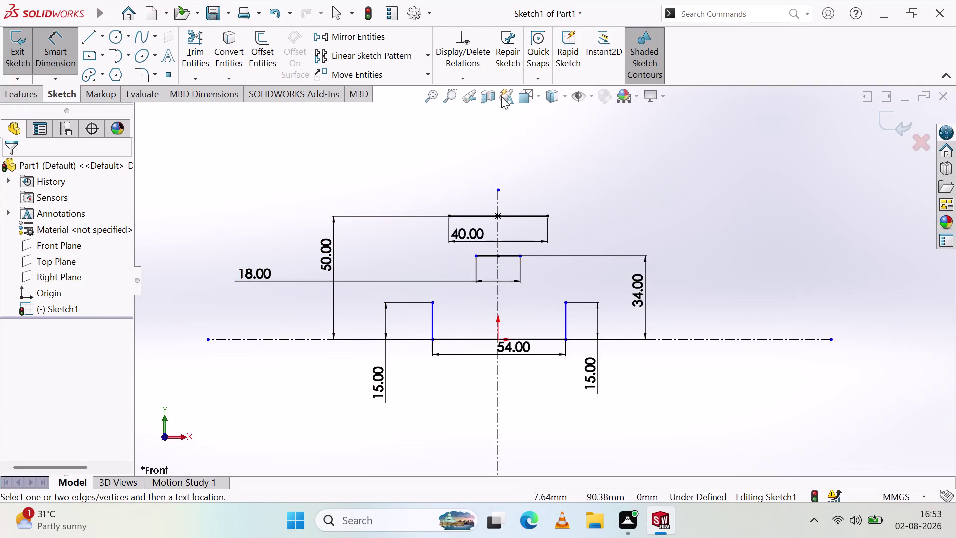
Draw a short horizontal line leftward from the top of the right vertical line.
click(95, 35)
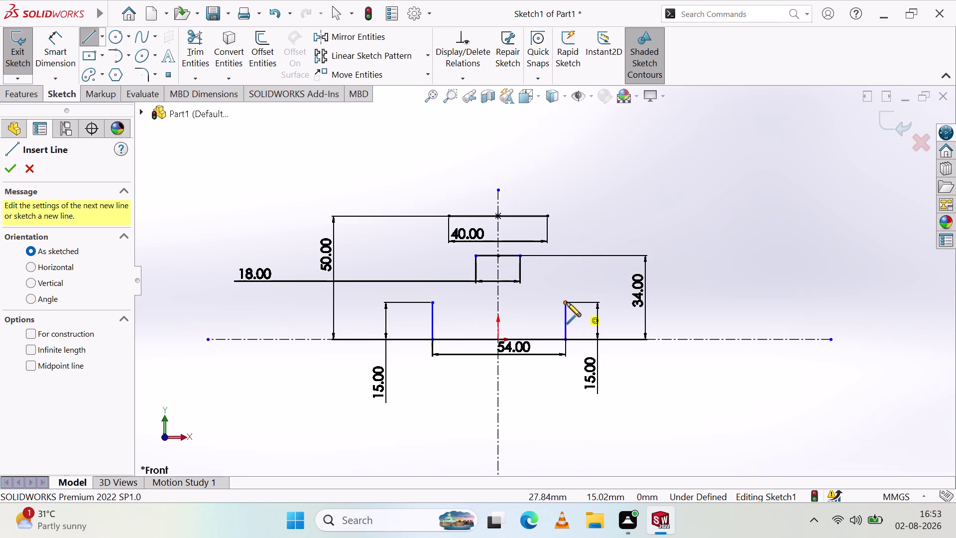
click(567, 302)
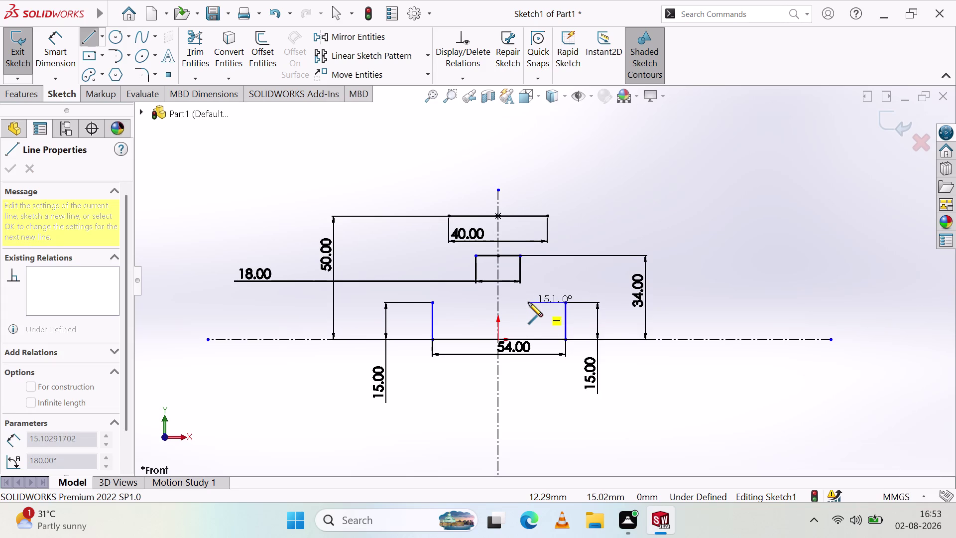
click(528, 302)
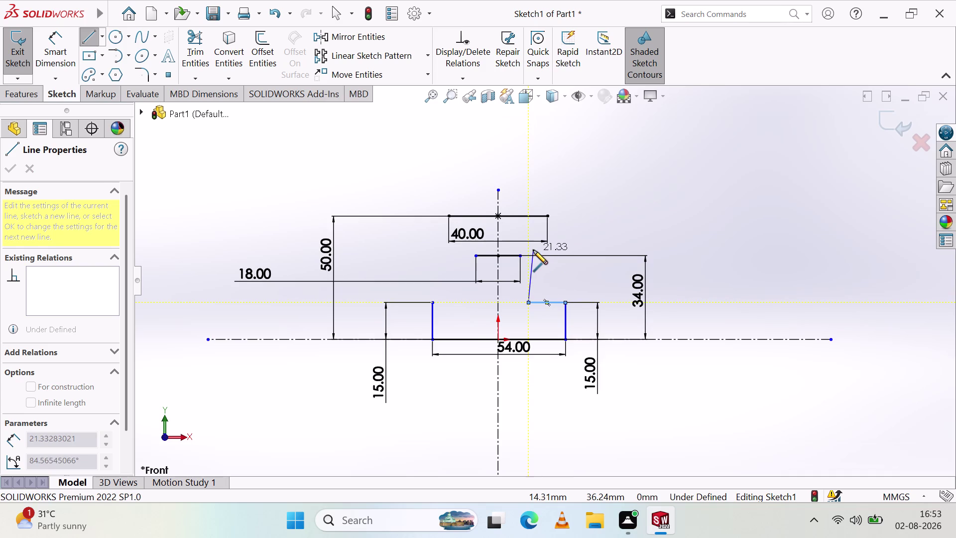
key(Escape)
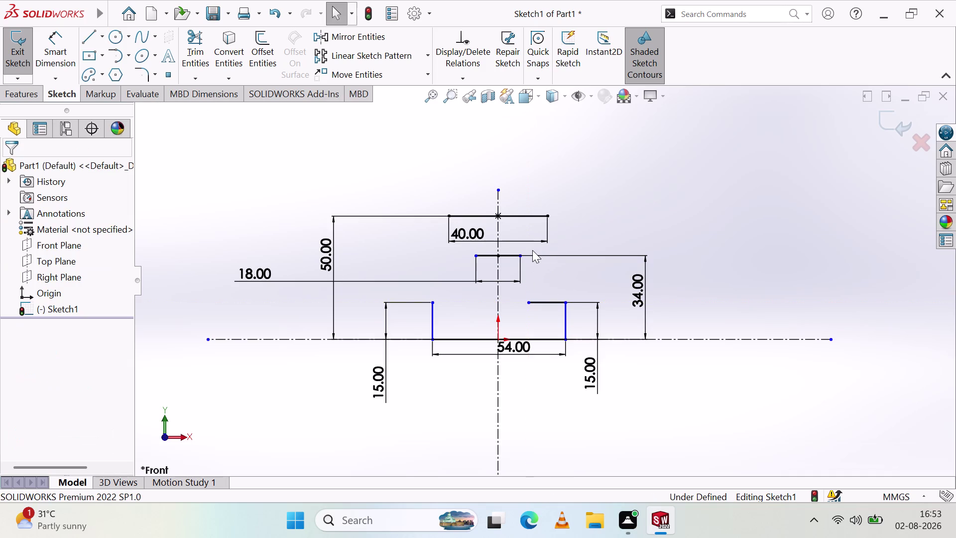
click(72, 51)
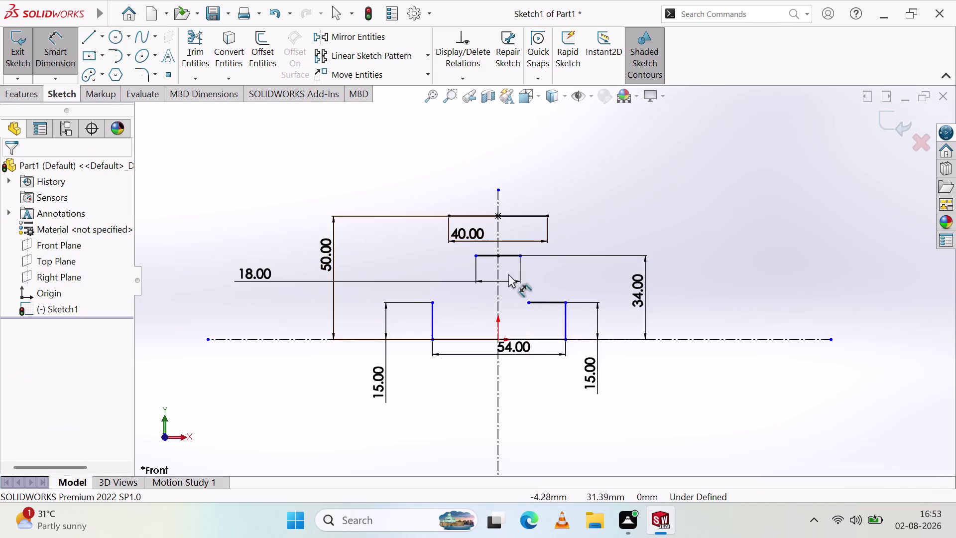
Dimension the new right-hand horizontal line to 7 mm, placing the dimension below.
click(547, 302)
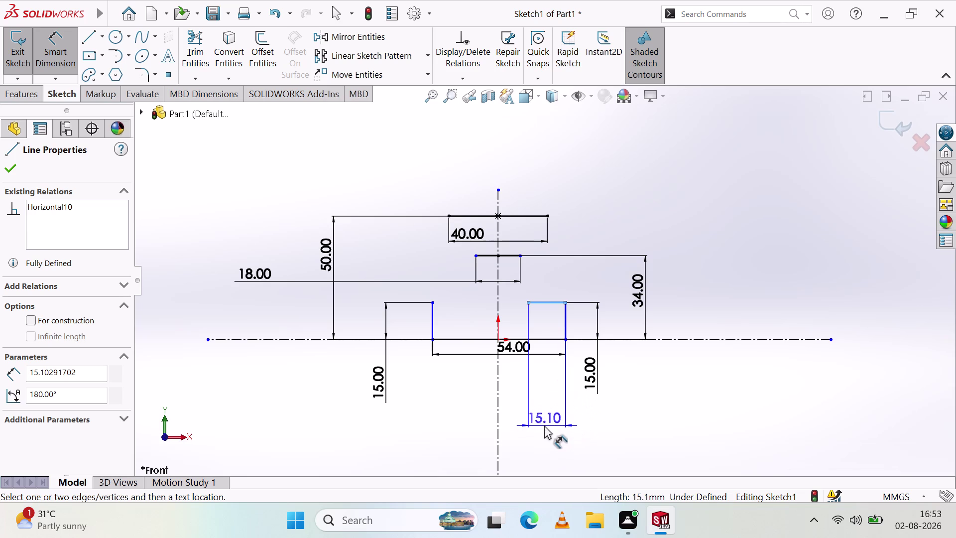
click(544, 424)
key(7)
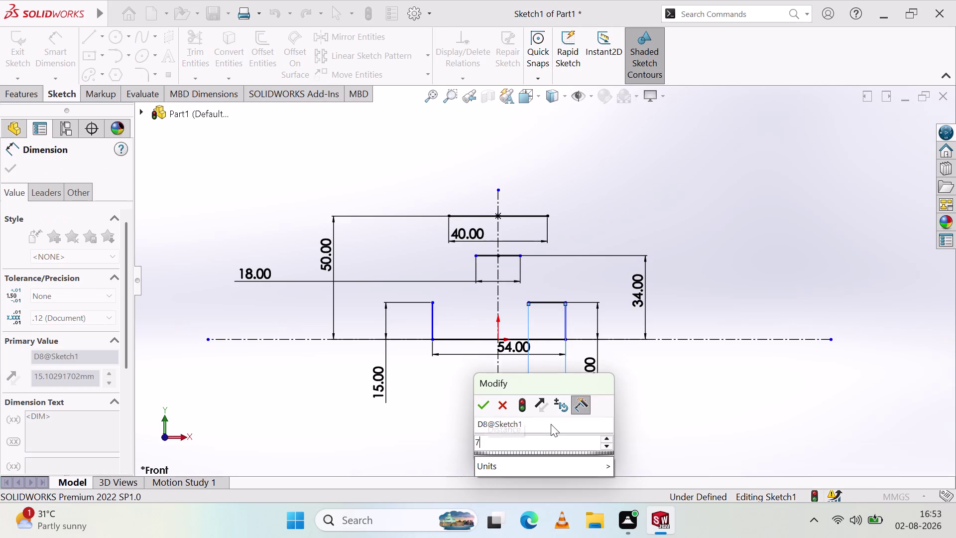
click(480, 404)
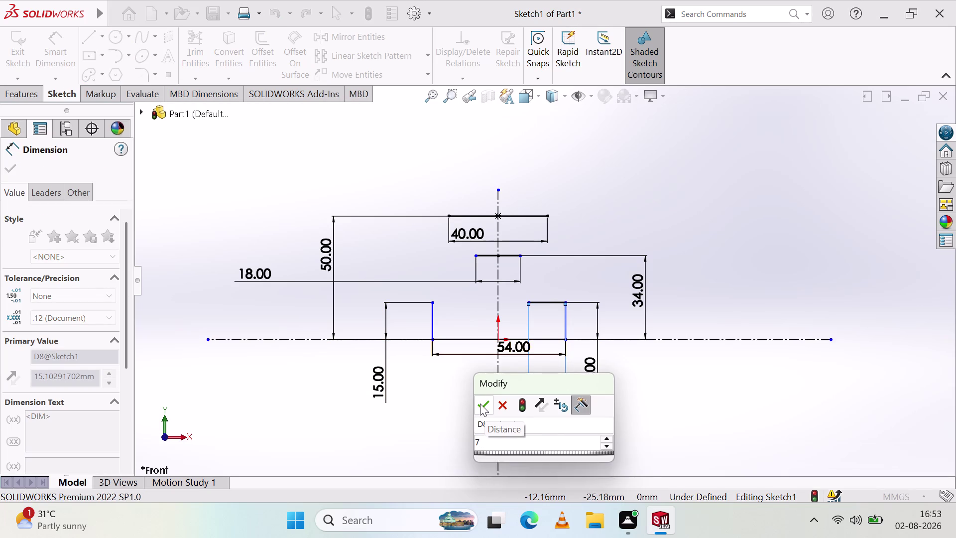
click(513, 392)
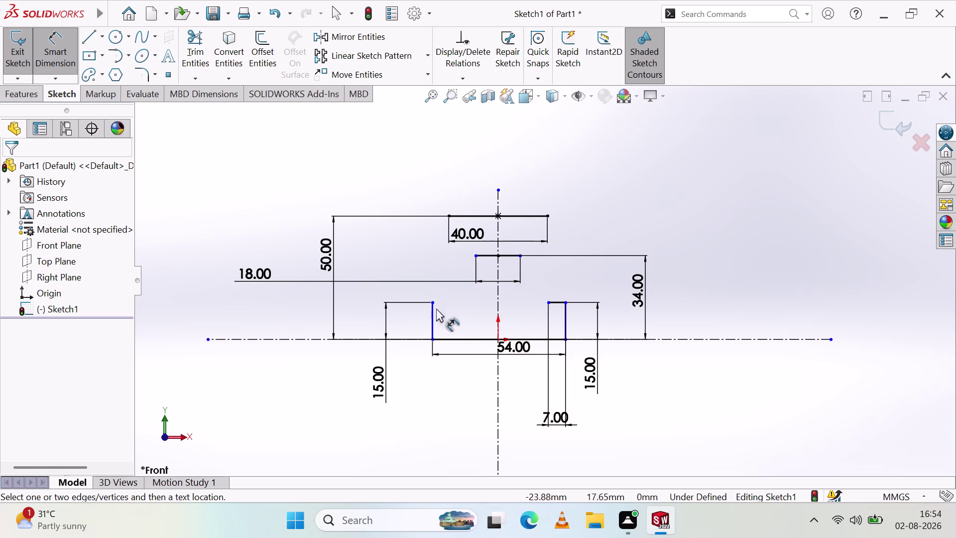
Dimension the left vertical line 27 mm from the vertical centerline.
click(54, 39)
click(84, 64)
click(60, 49)
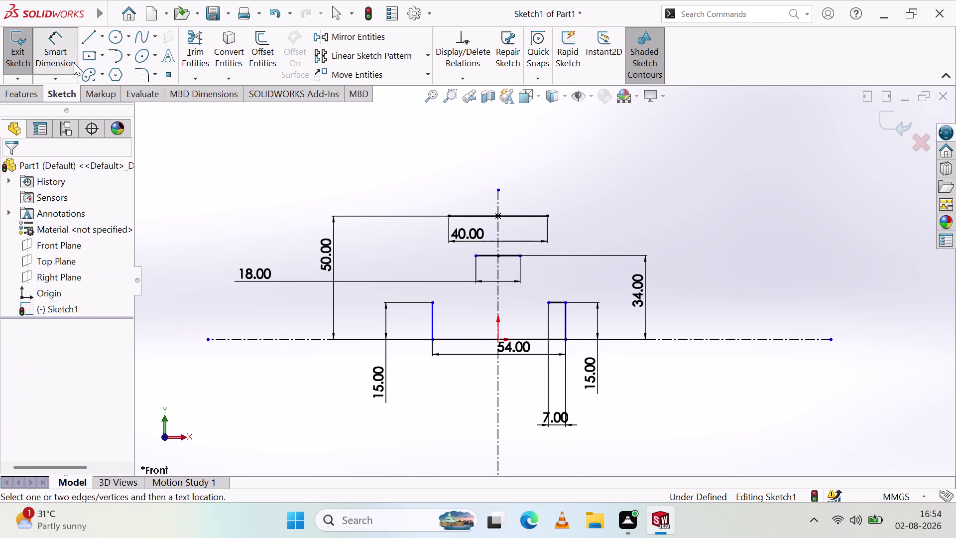
click(432, 322)
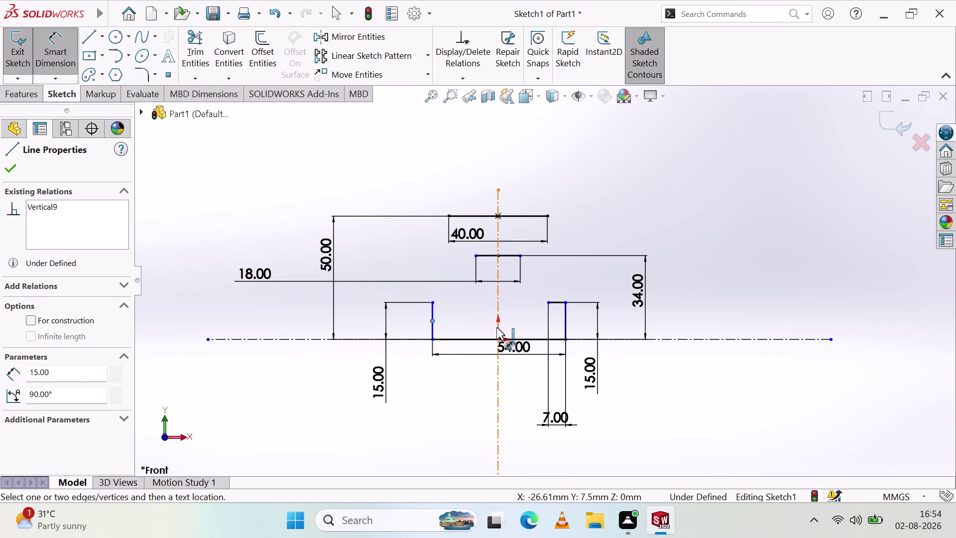
click(497, 326)
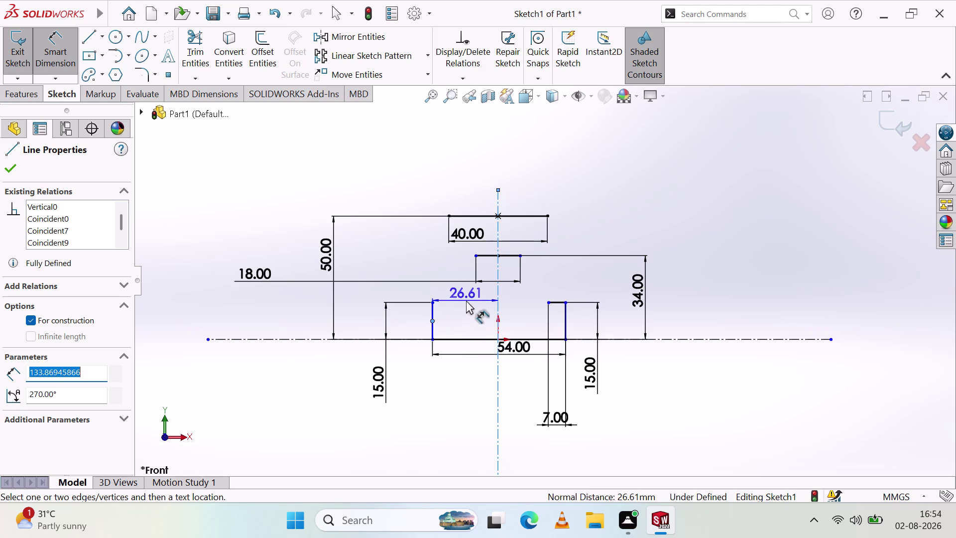
click(466, 313)
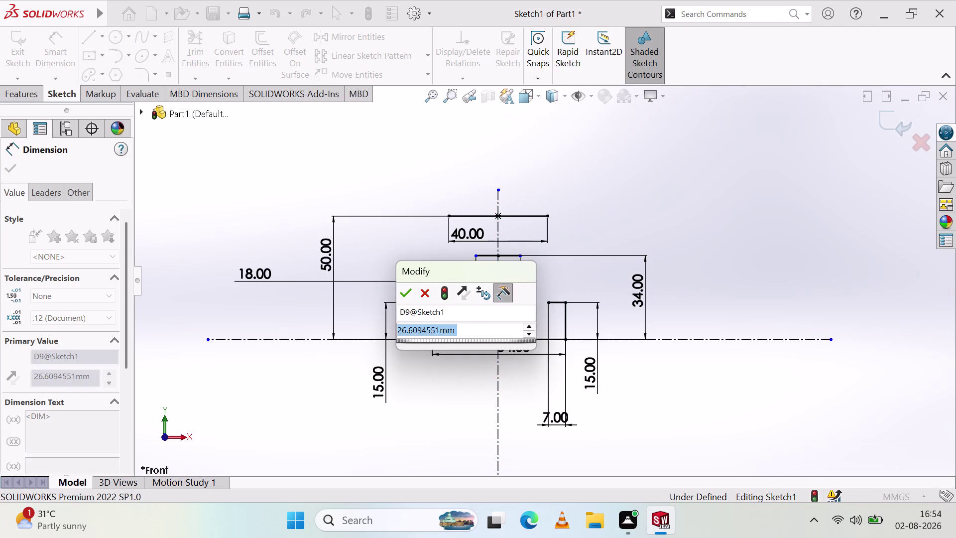
text(27)
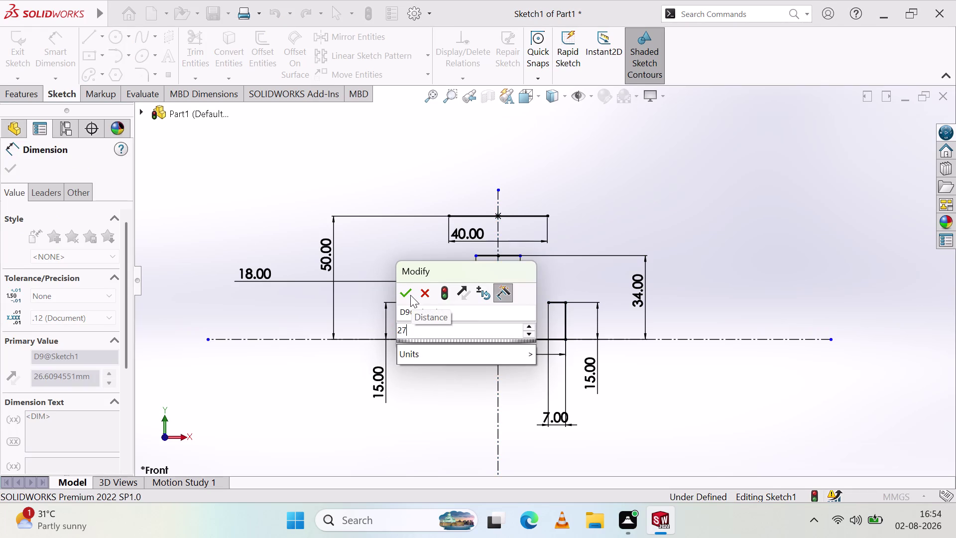
click(409, 293)
click(446, 402)
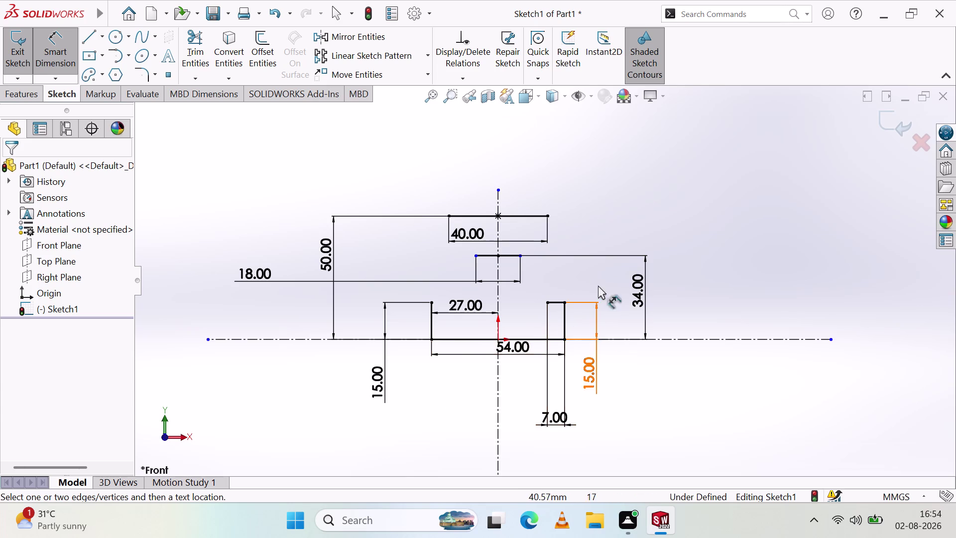
scroll(down, 3)
scroll(down, 3)
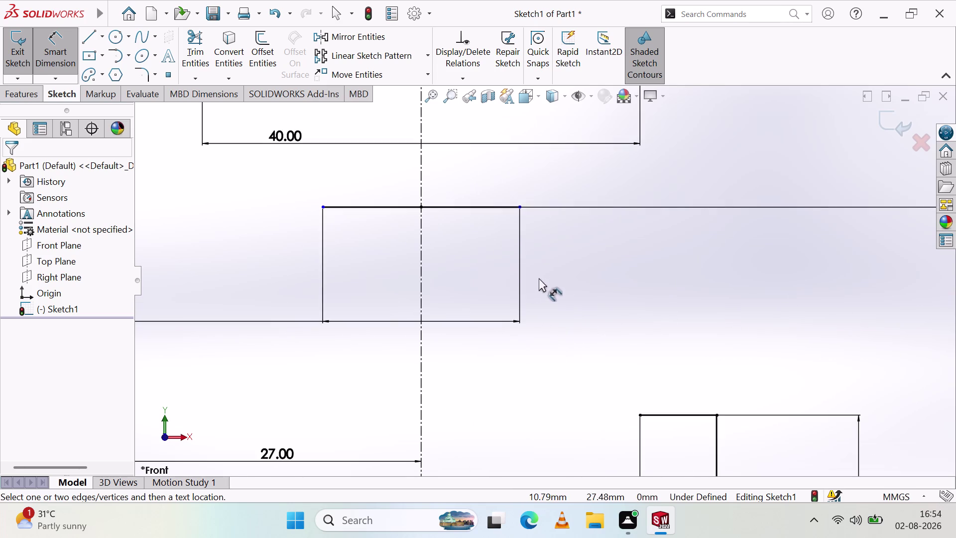
scroll(up, 3)
scroll(up, 3)
scroll(up, 3)
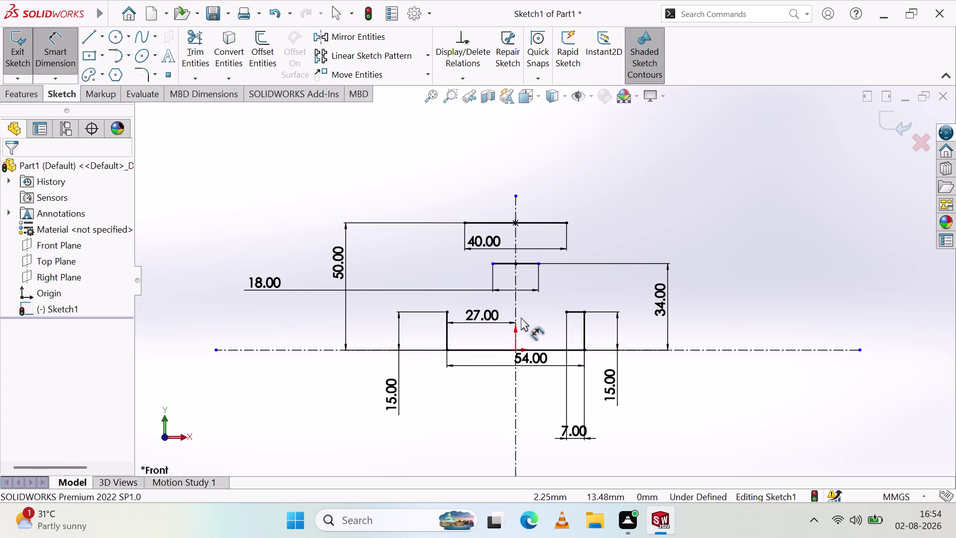
click(585, 332)
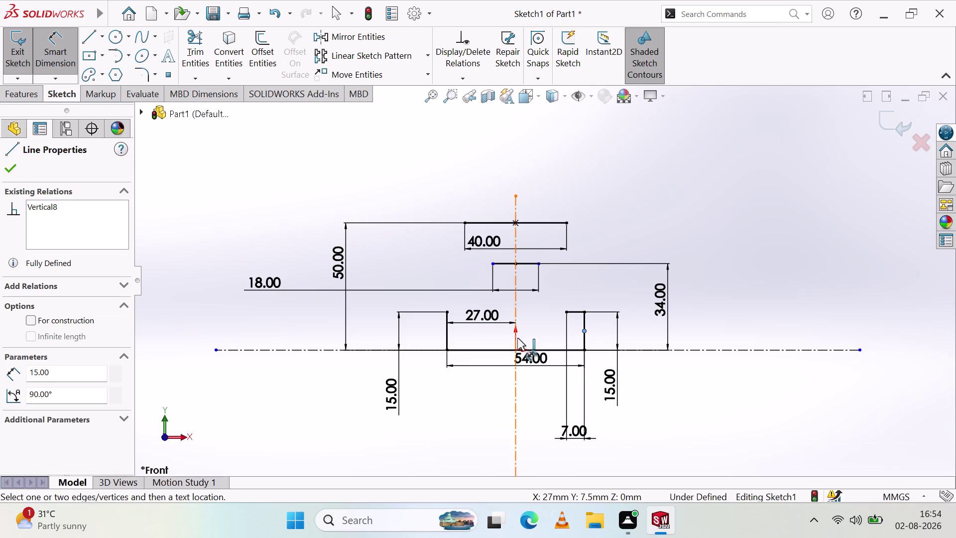
click(516, 341)
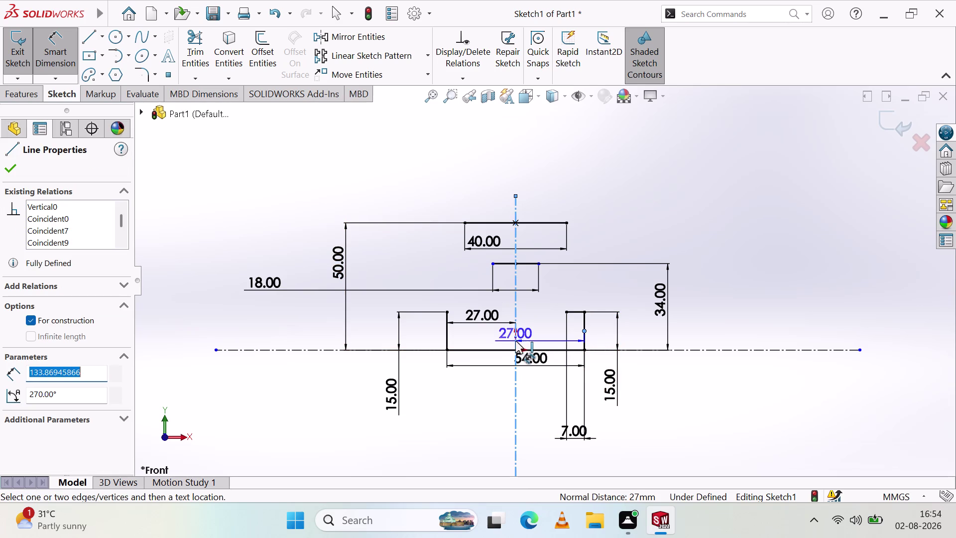
key(Escape)
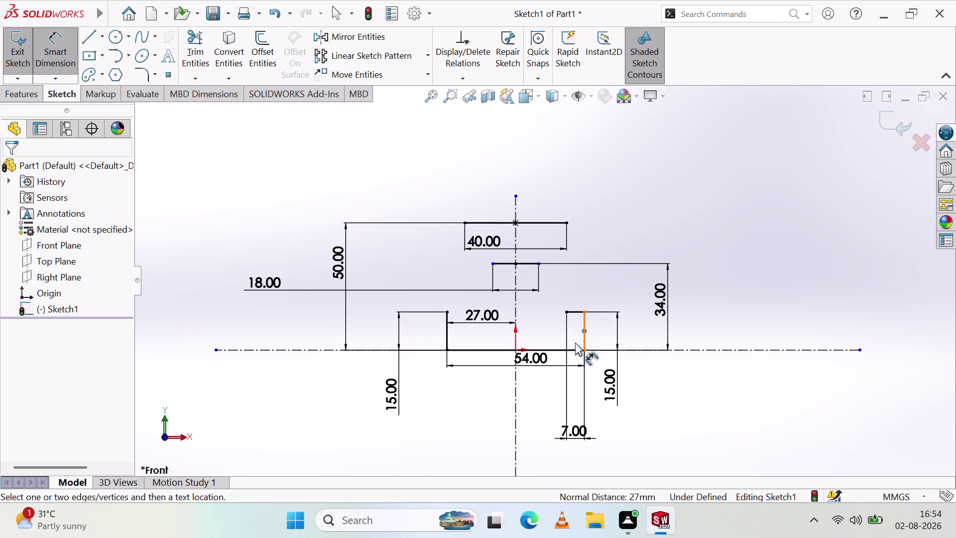
key(Escape)
key(Escape)
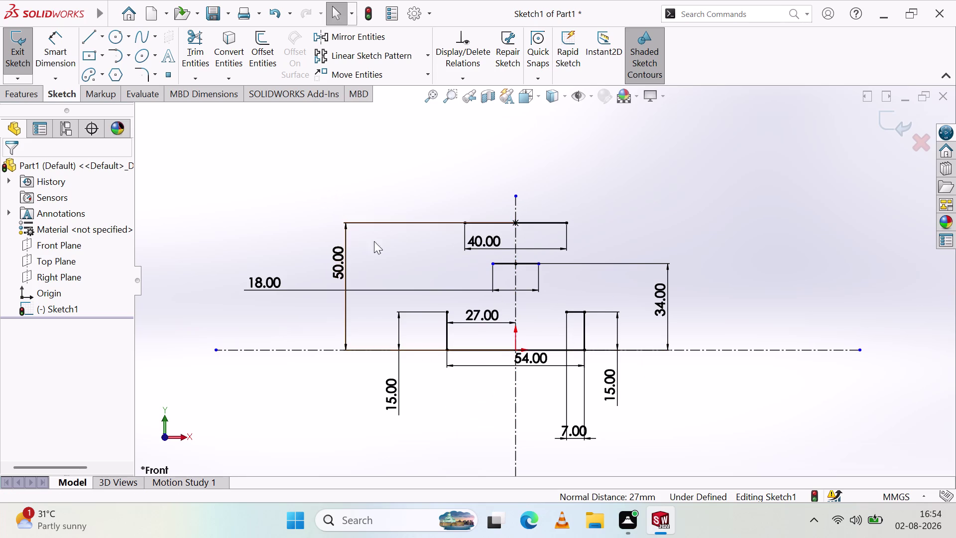
click(68, 66)
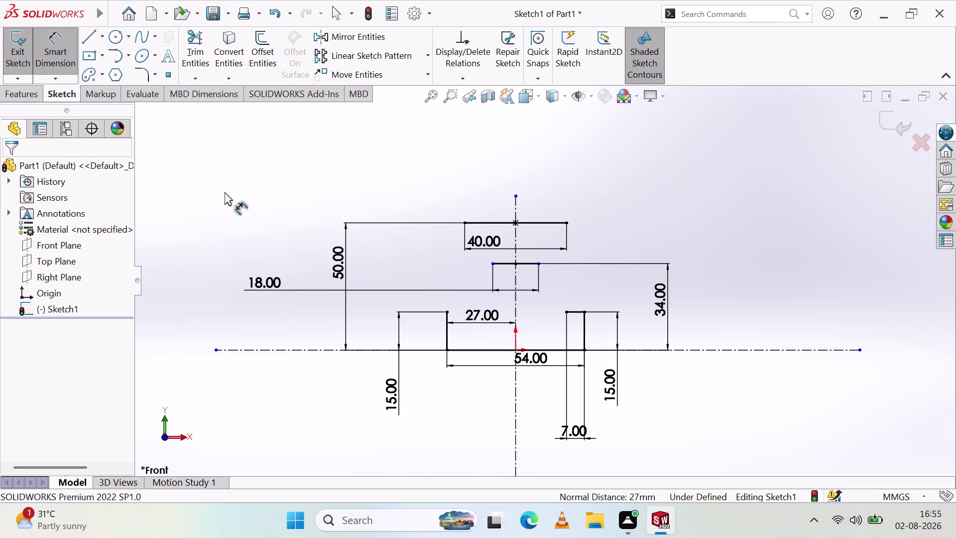
Start and cancel a line, then move the right 15.00 dimension above the sketch.
click(85, 35)
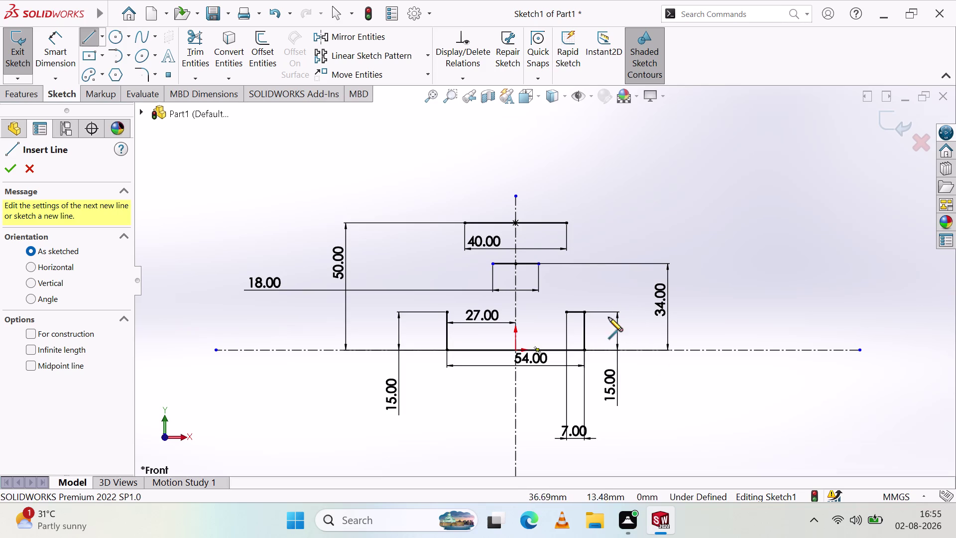
click(584, 314)
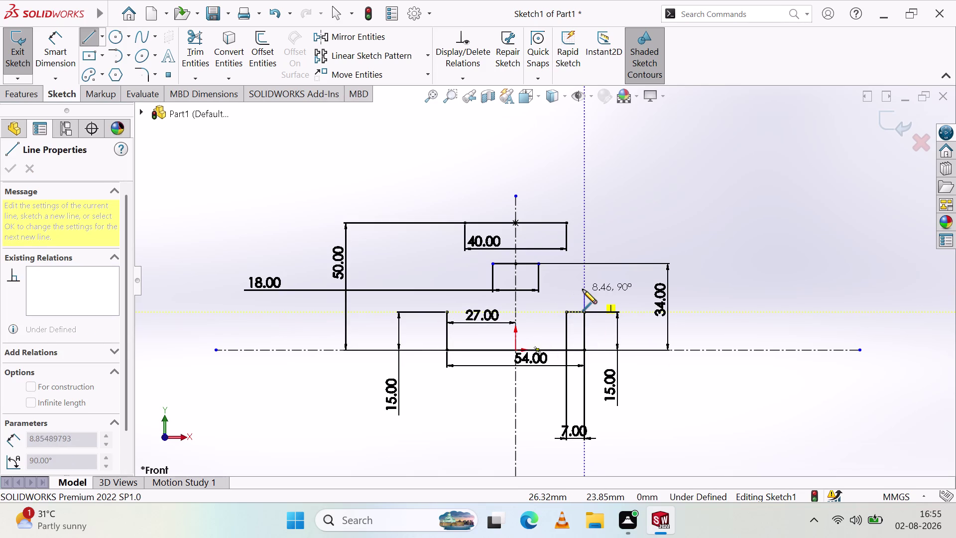
key(Escape)
drag(614, 374, 662, 322)
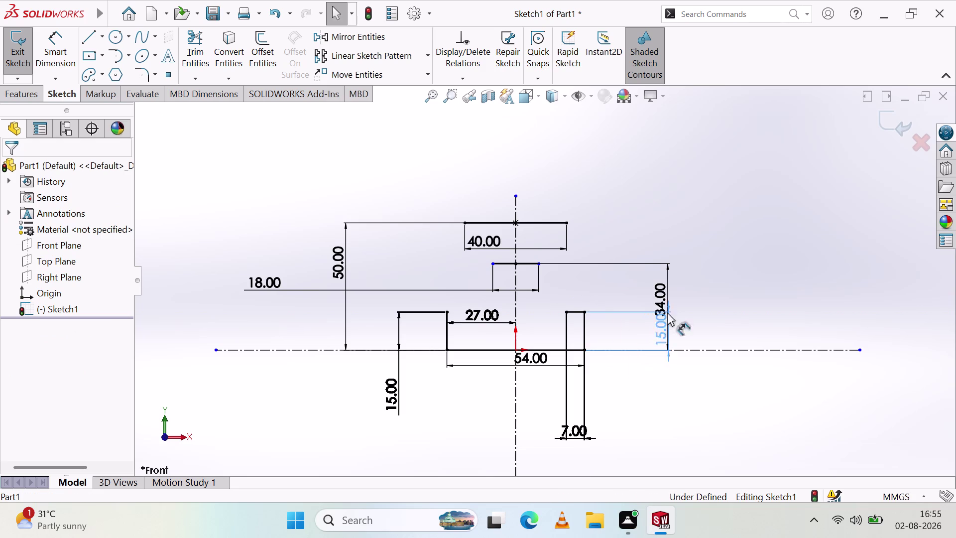
drag(663, 322, 627, 205)
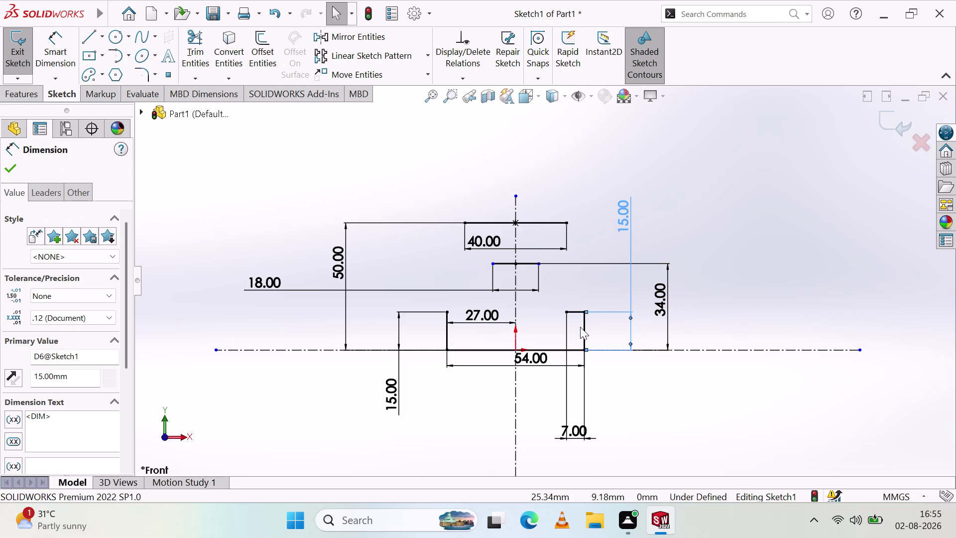
Set the right step's 7.00 width dimension and place its label beside the step.
drag(566, 391, 538, 414)
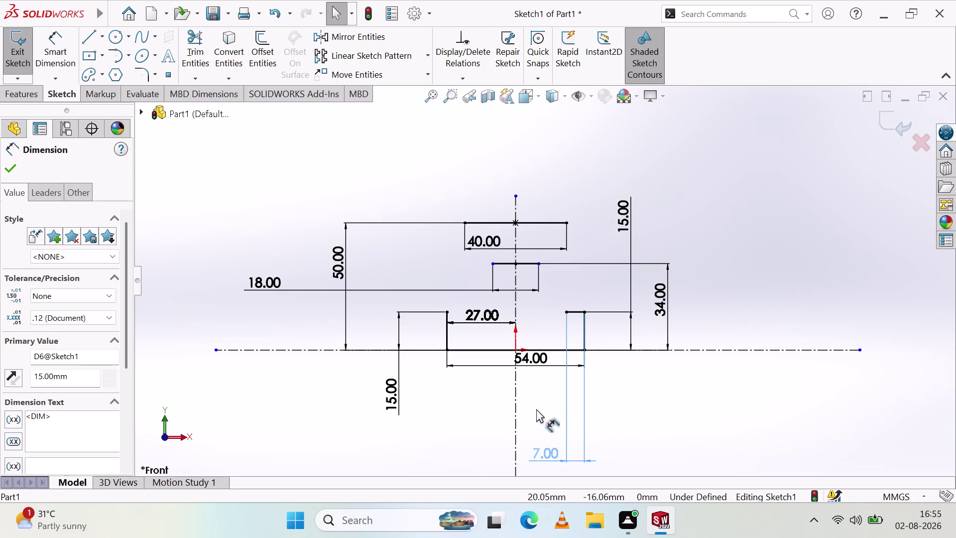
drag(539, 413, 593, 244)
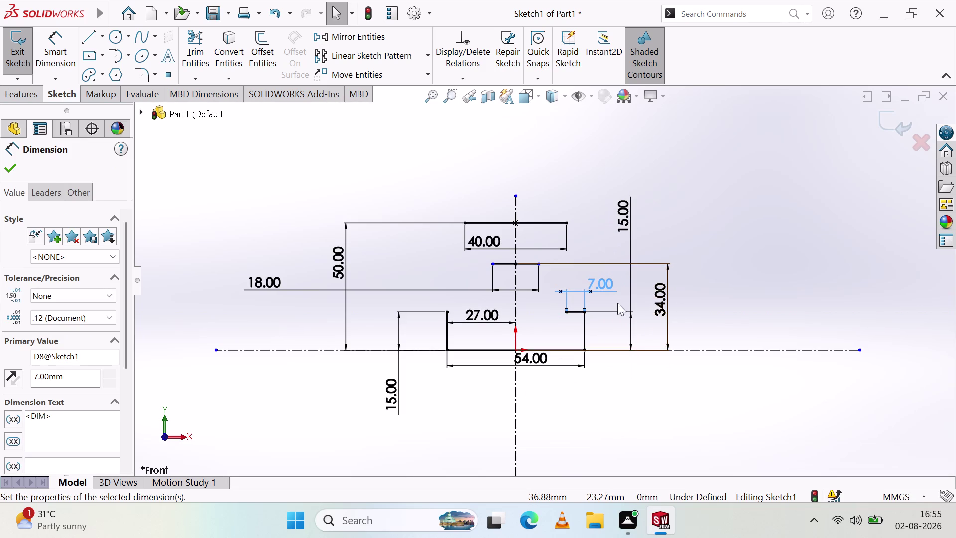
click(721, 278)
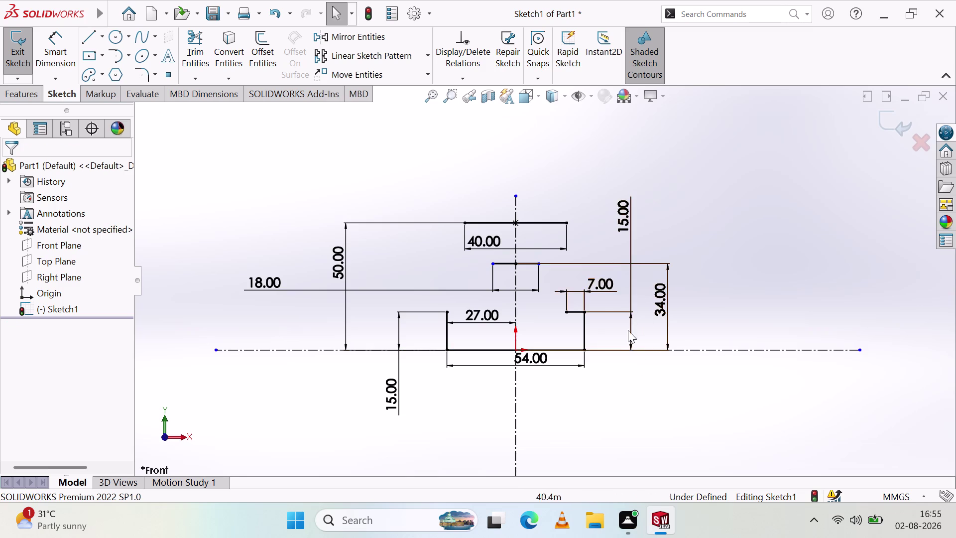
drag(596, 283, 611, 261)
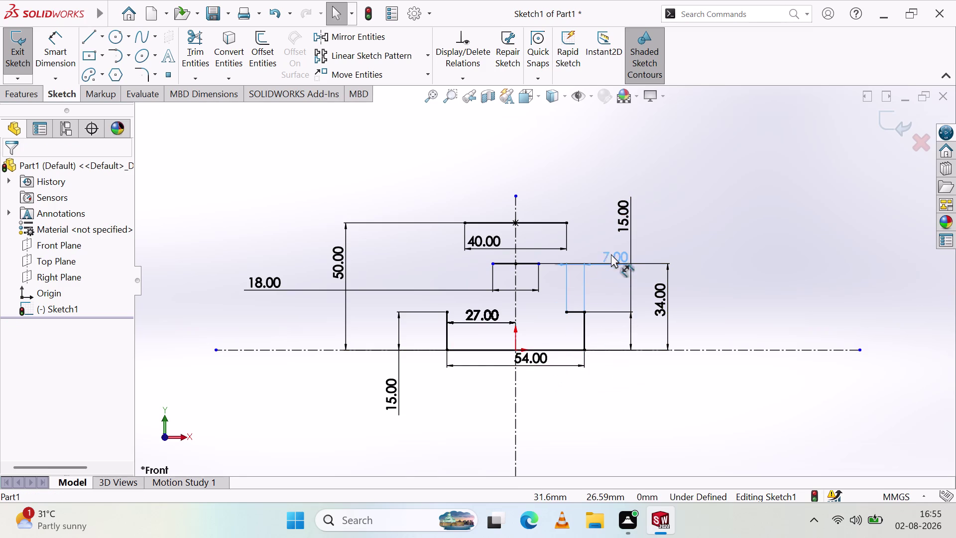
drag(611, 260, 613, 283)
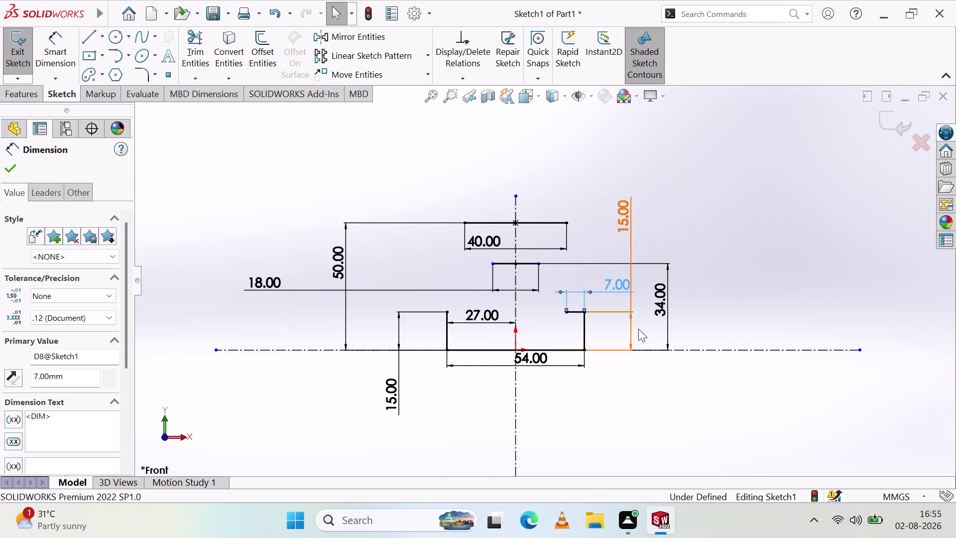
click(654, 373)
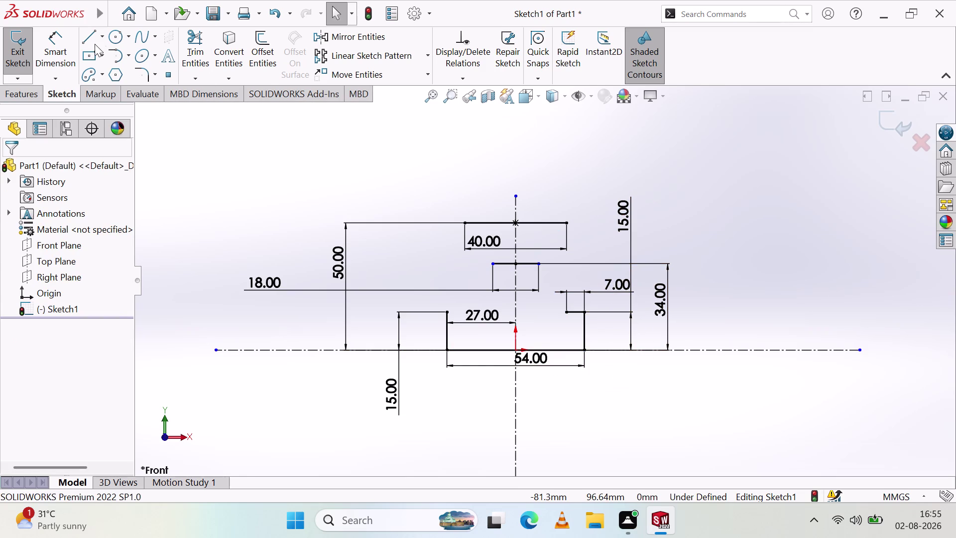
click(94, 42)
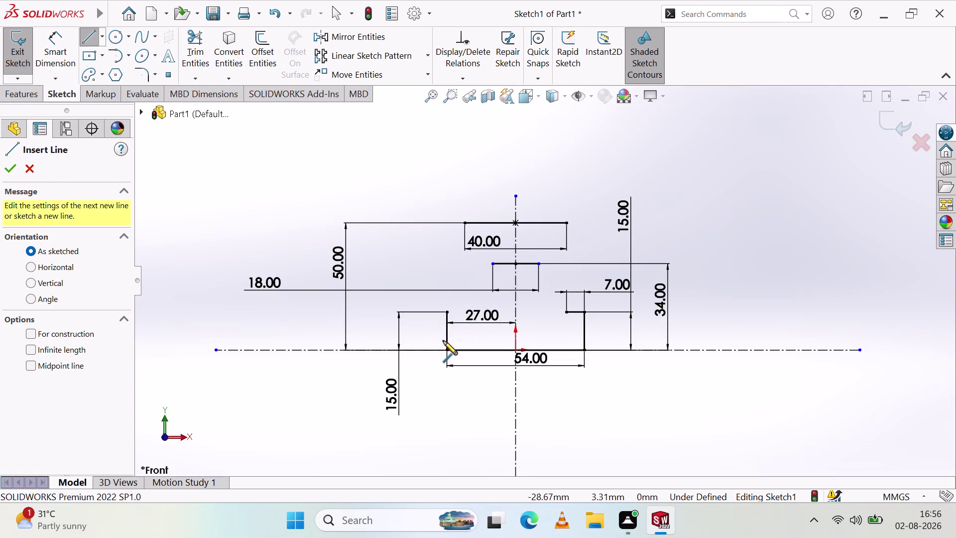
Draw a short horizontal line at the left step's corner.
click(448, 313)
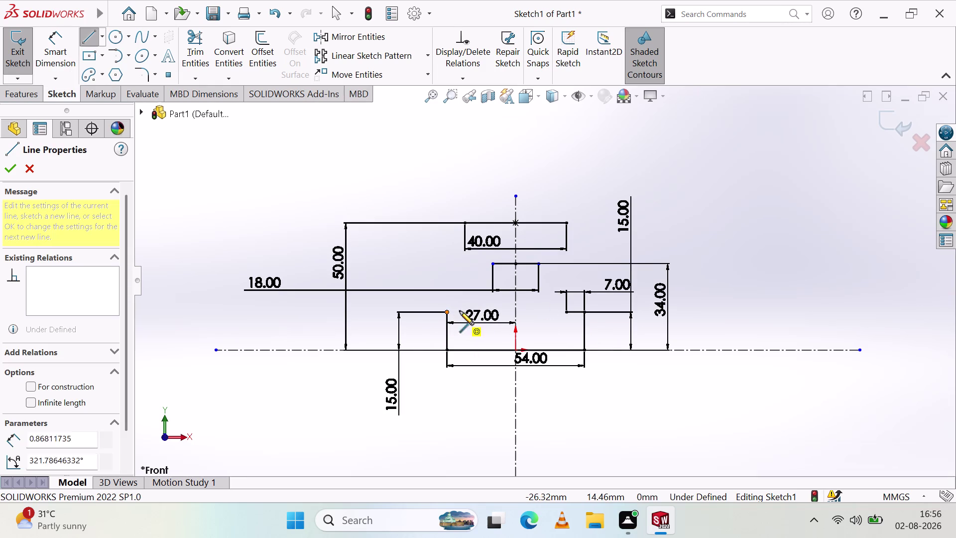
click(469, 313)
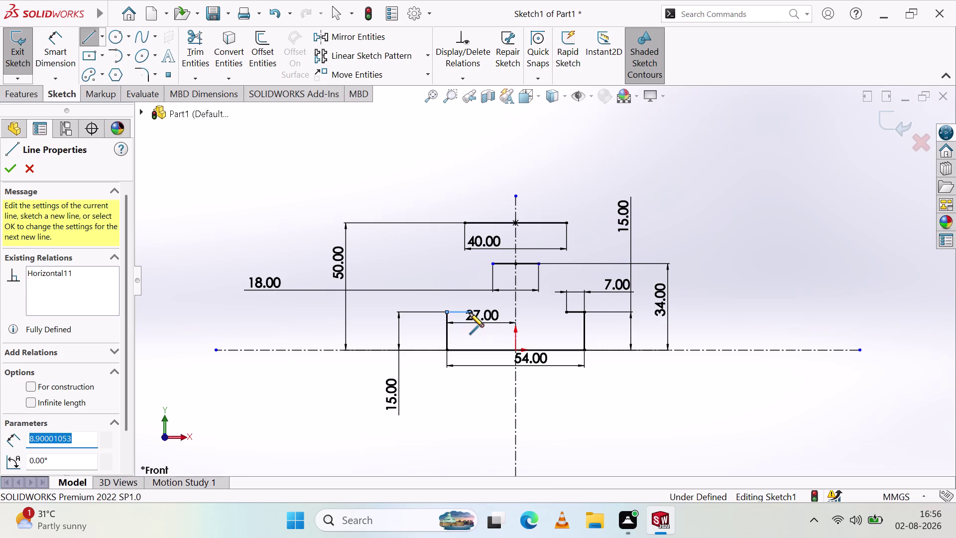
key(Escape)
Dimension the left step's new line to 7.00 and position its label.
click(72, 46)
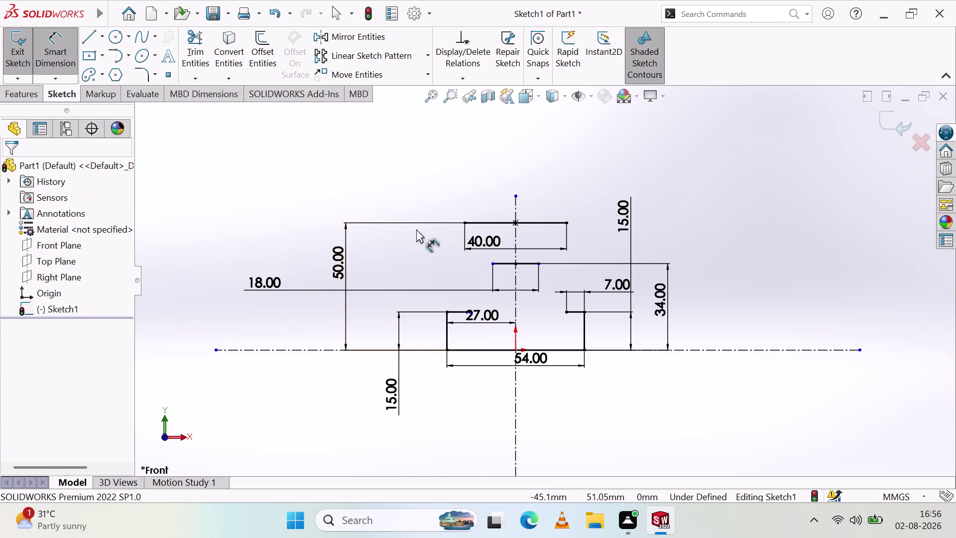
click(461, 311)
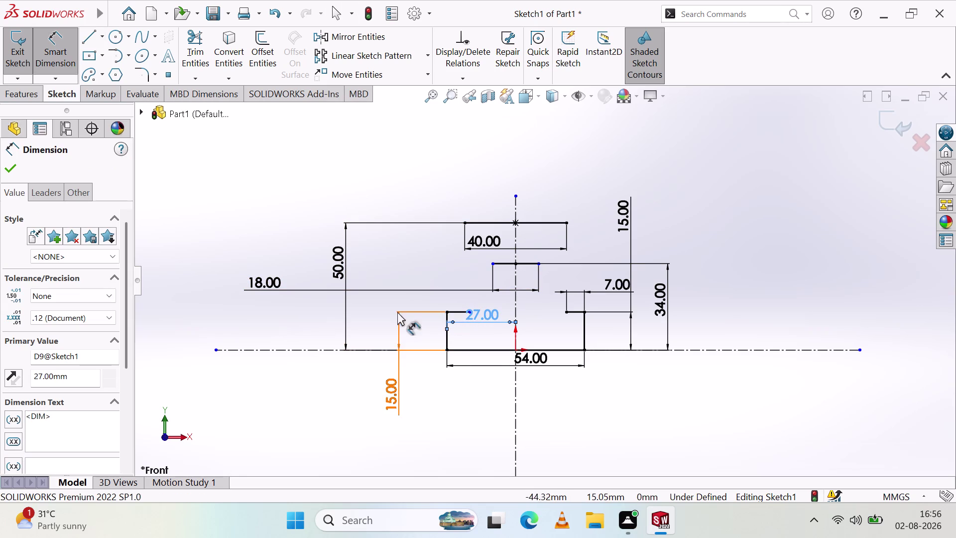
click(457, 310)
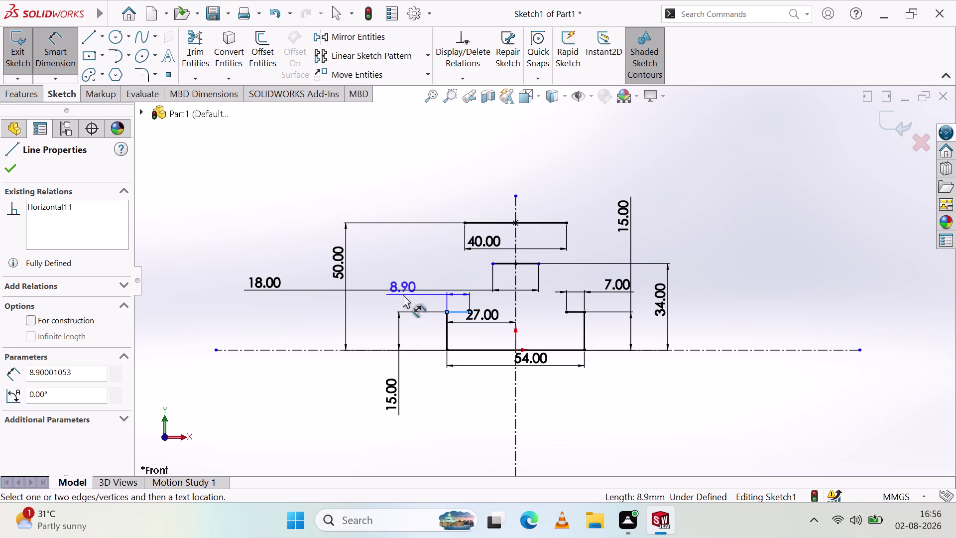
click(399, 274)
key(7)
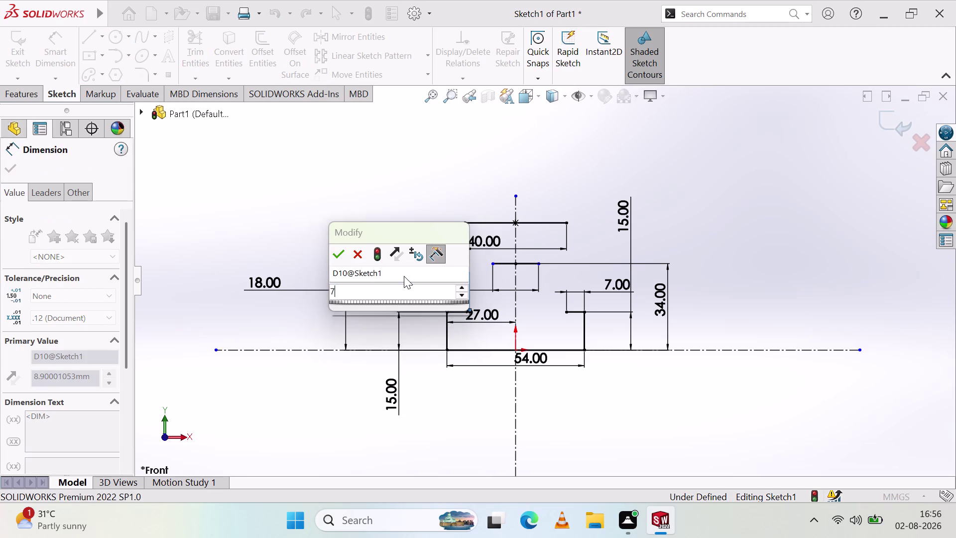
click(340, 254)
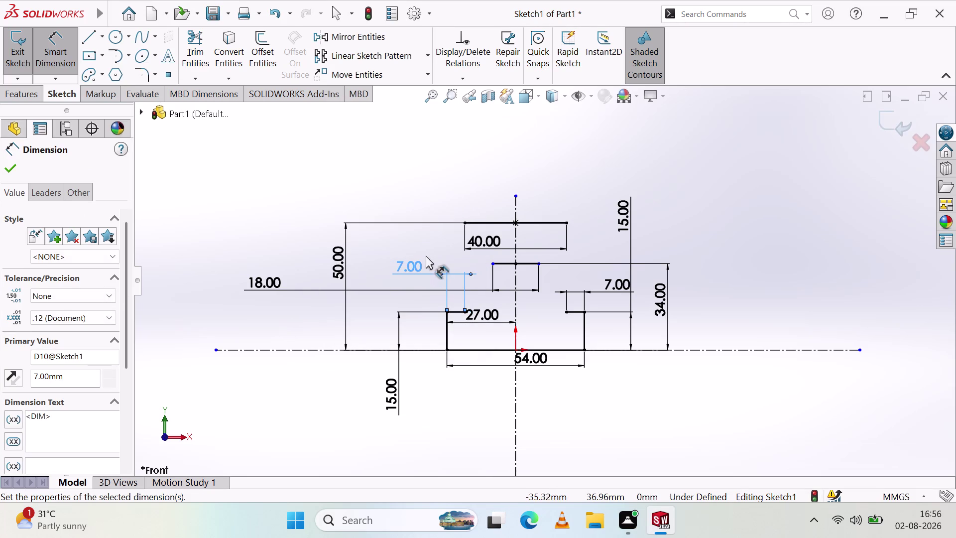
click(425, 254)
drag(489, 315, 488, 330)
click(490, 312)
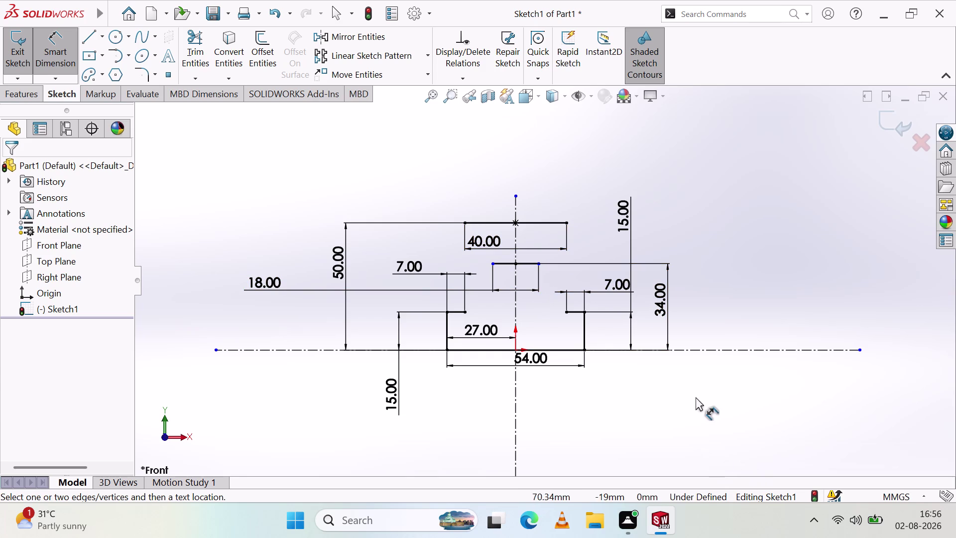
click(498, 262)
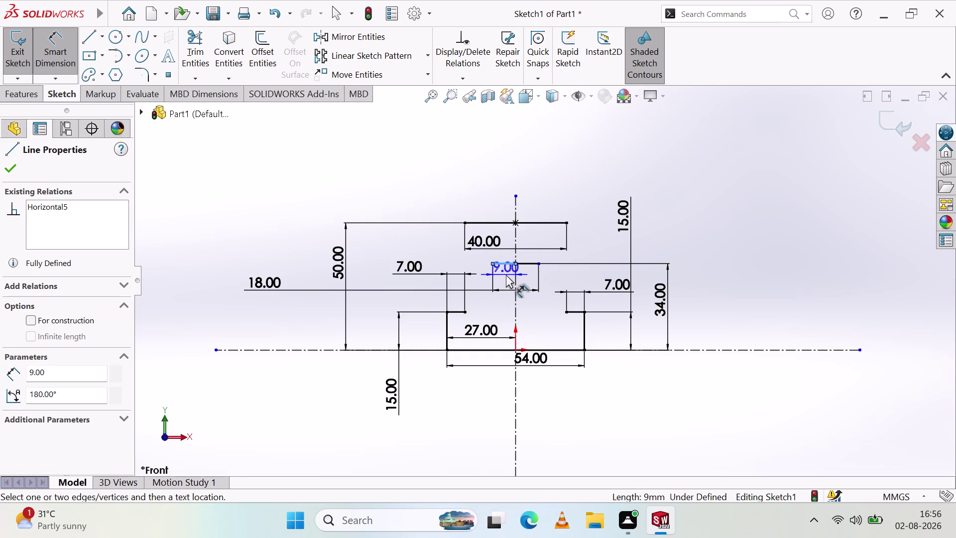
Clear the selection and shift the 18.00 dimension label further left.
key(Escape)
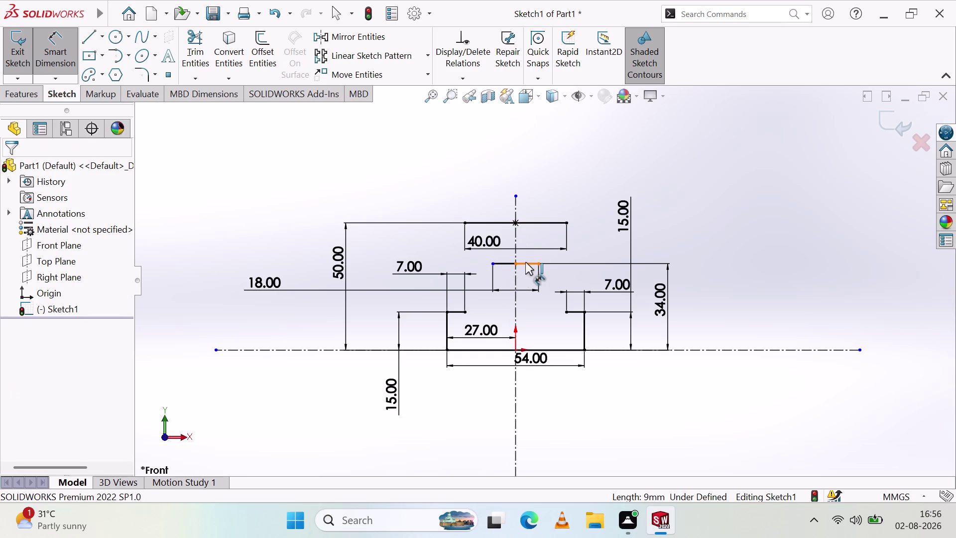
click(526, 262)
key(Escape)
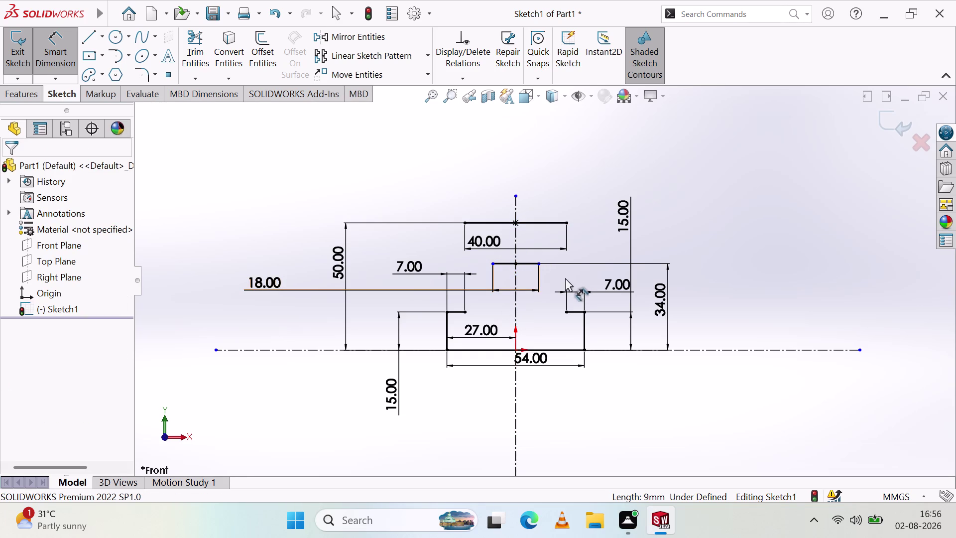
drag(494, 282, 458, 289)
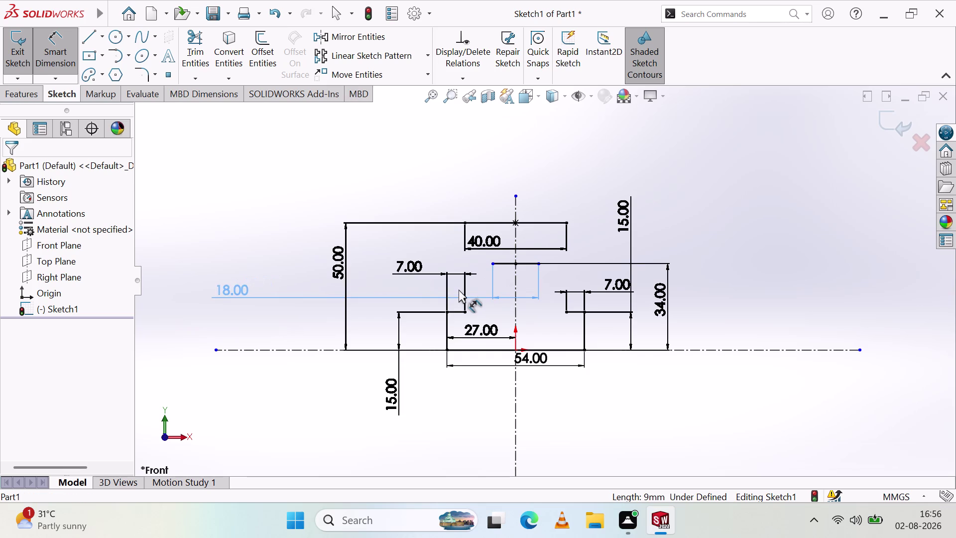
drag(458, 289, 466, 286)
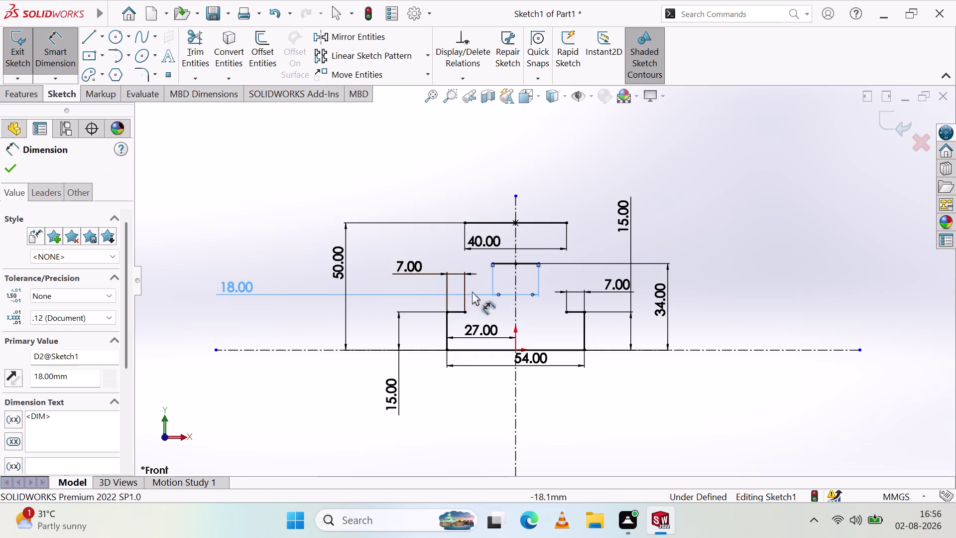
click(585, 238)
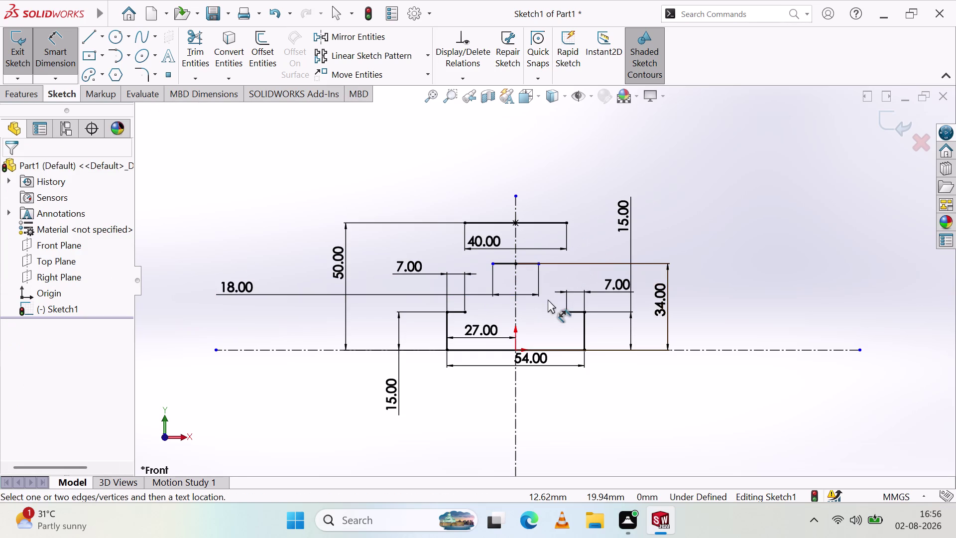
scroll(down, 3)
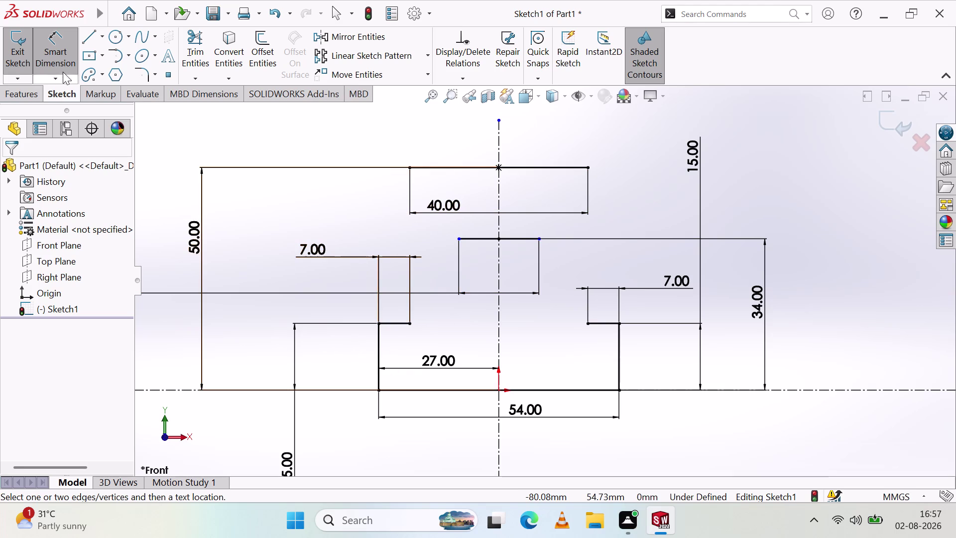
click(87, 34)
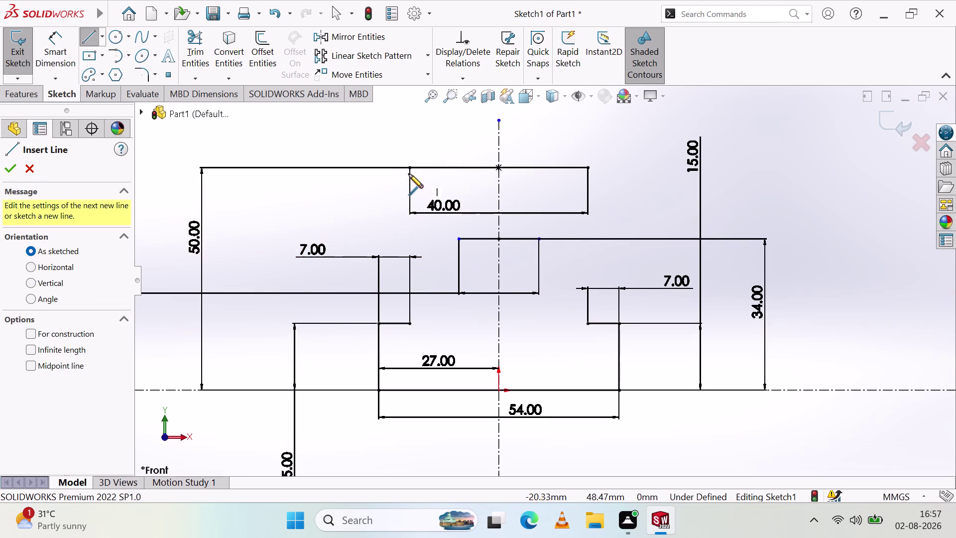
Draw a vertical line from the top edge down to the left step.
click(410, 169)
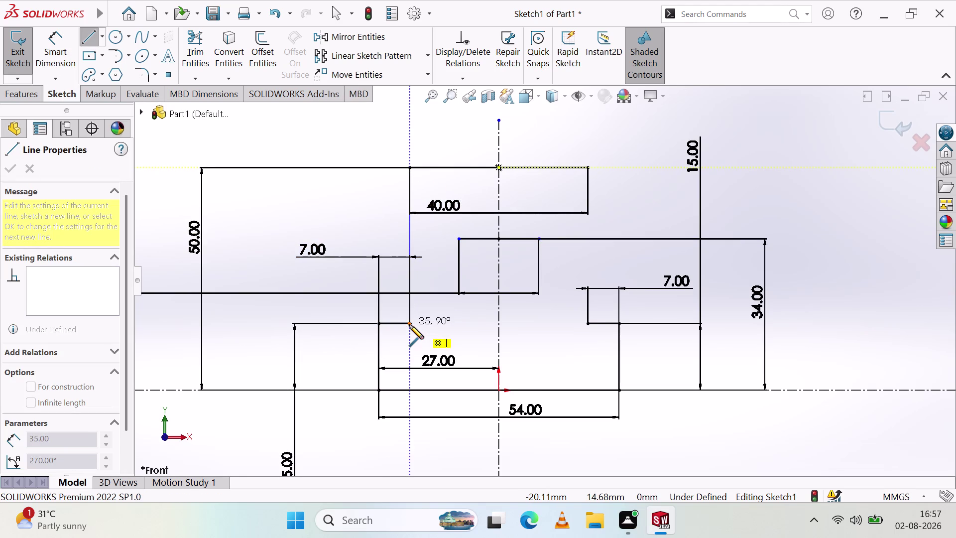
click(410, 323)
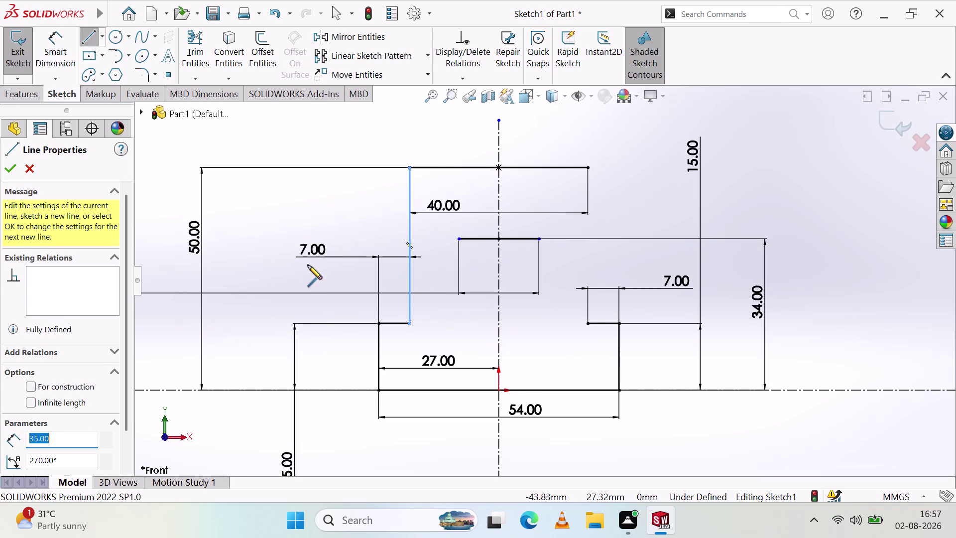
key(Escape)
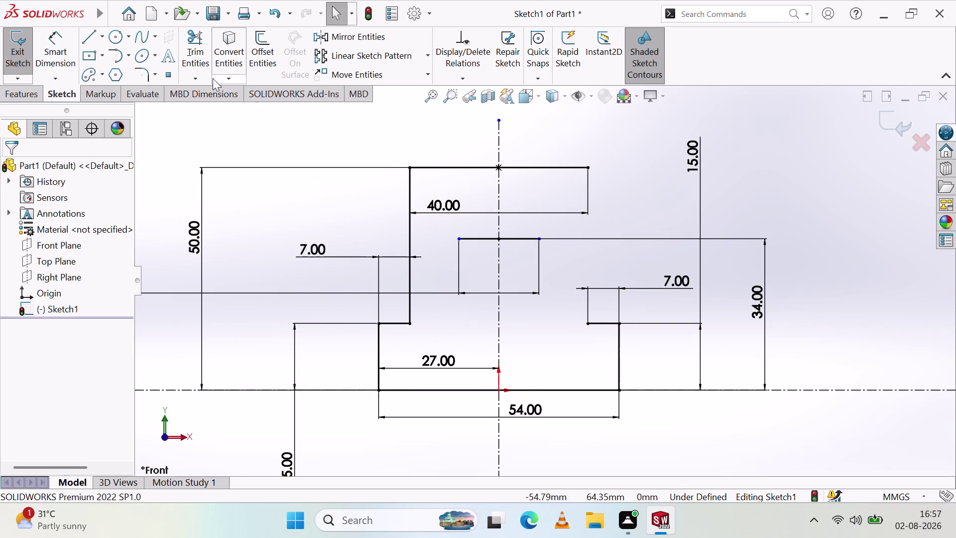
Apply Fully Define Sketch to the whole sketch.
right_click(651, 180)
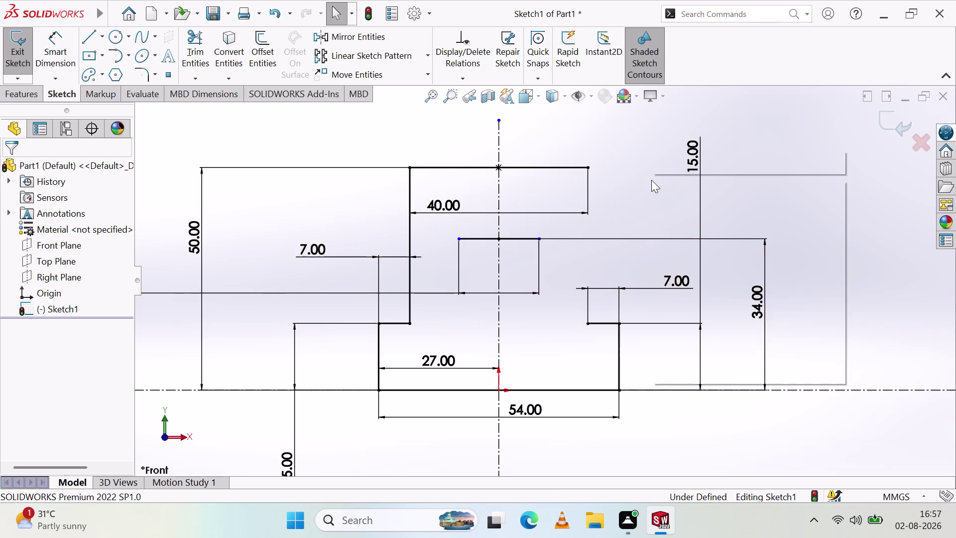
click(732, 335)
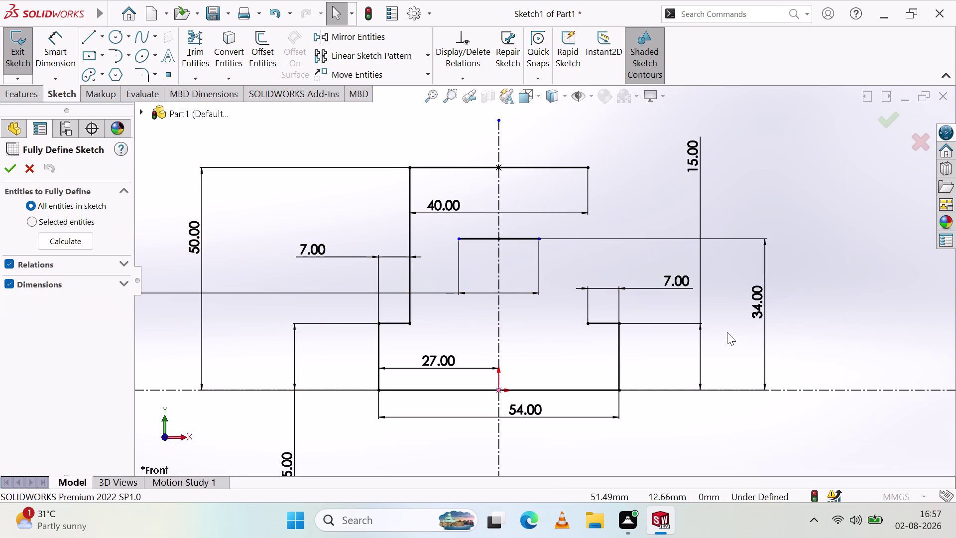
click(2, 165)
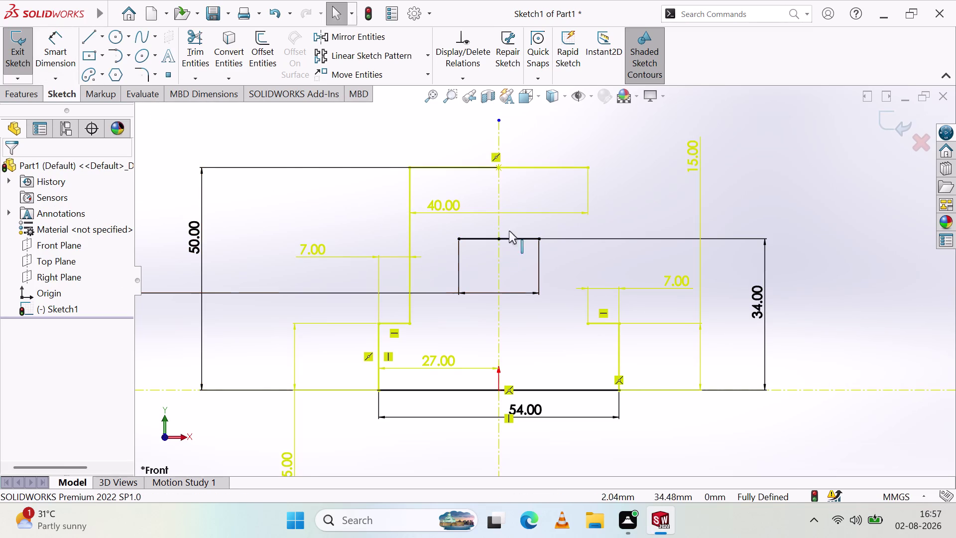
click(287, 194)
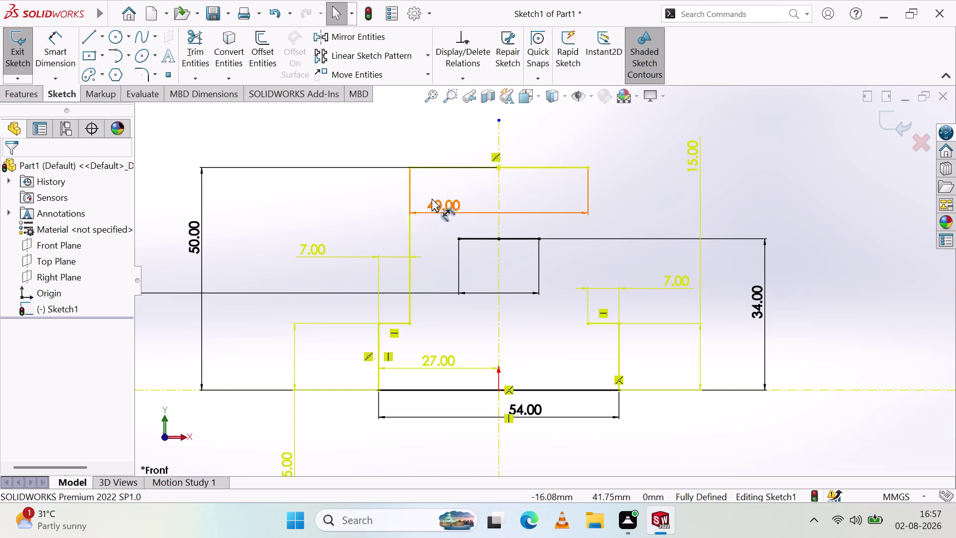
Draw the right side from the upper corner down to the lower right step.
click(94, 41)
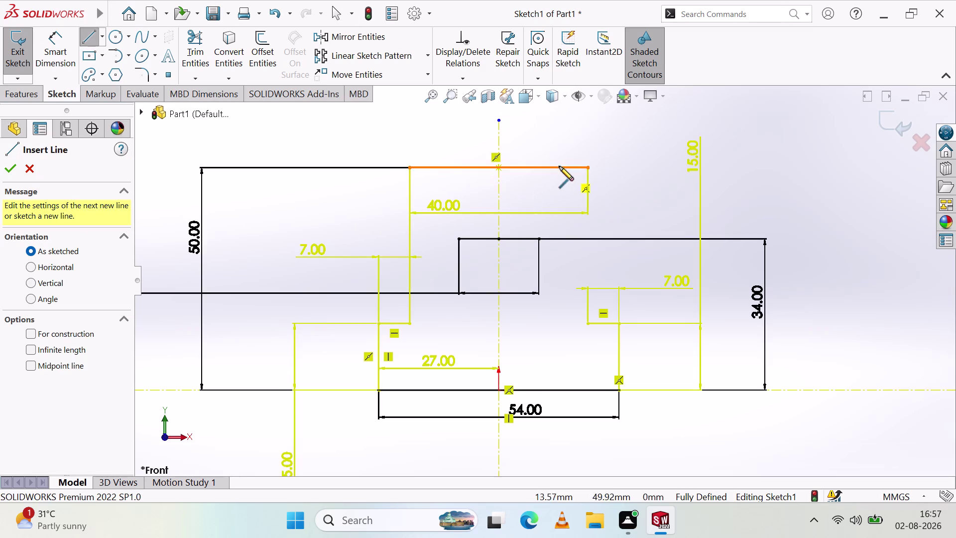
click(588, 169)
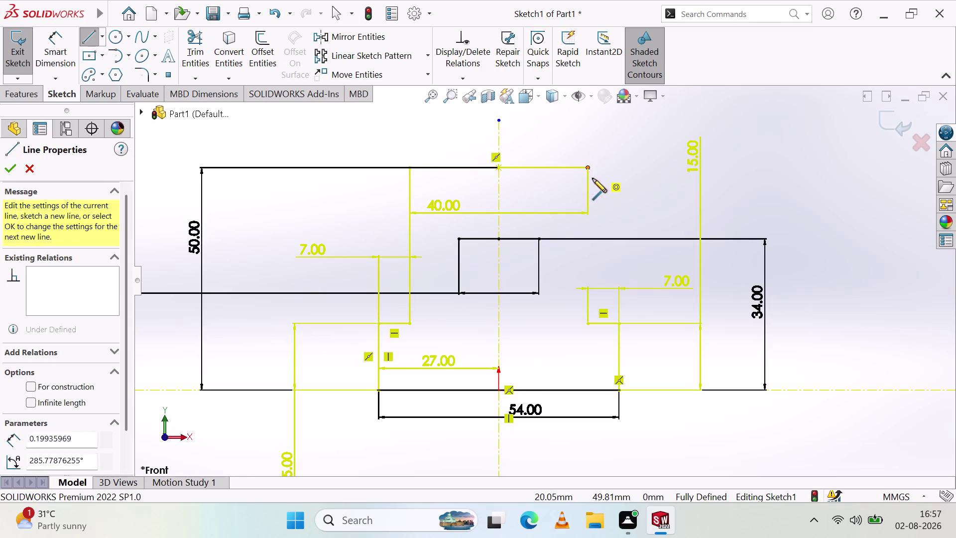
click(587, 323)
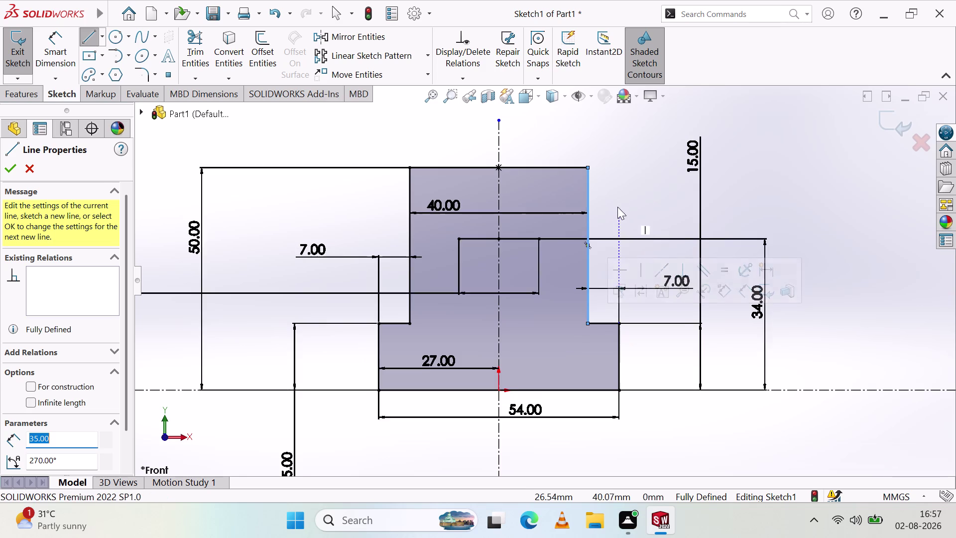
click(630, 204)
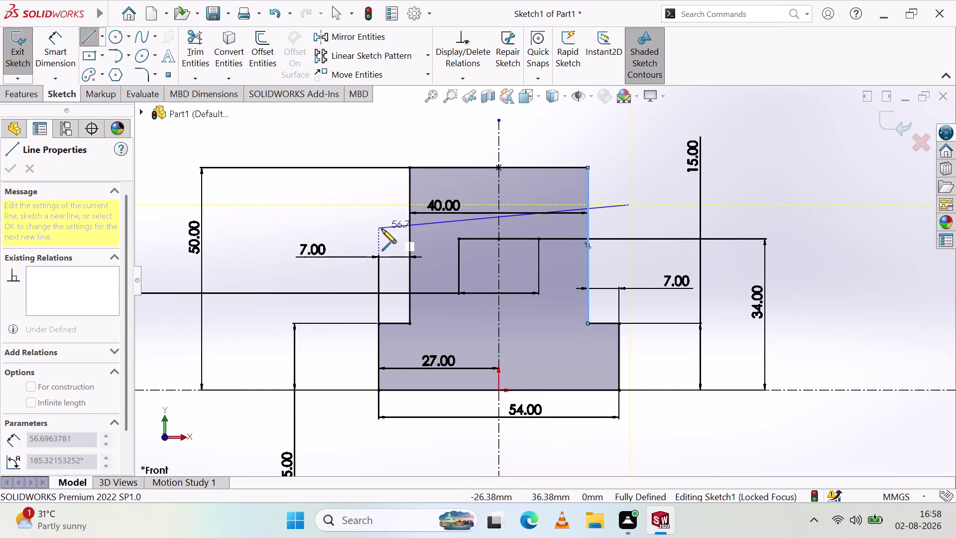
key(Escape)
key(Escape)
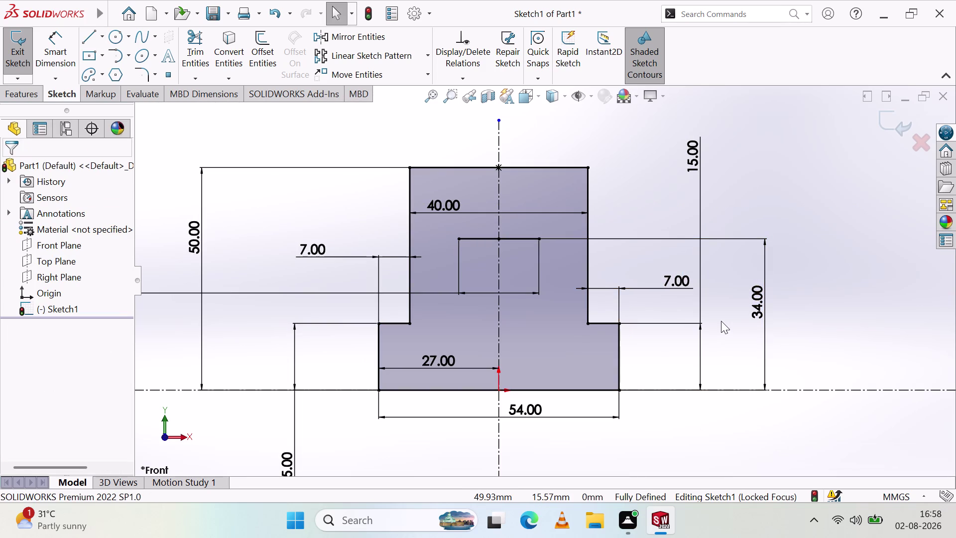
click(766, 497)
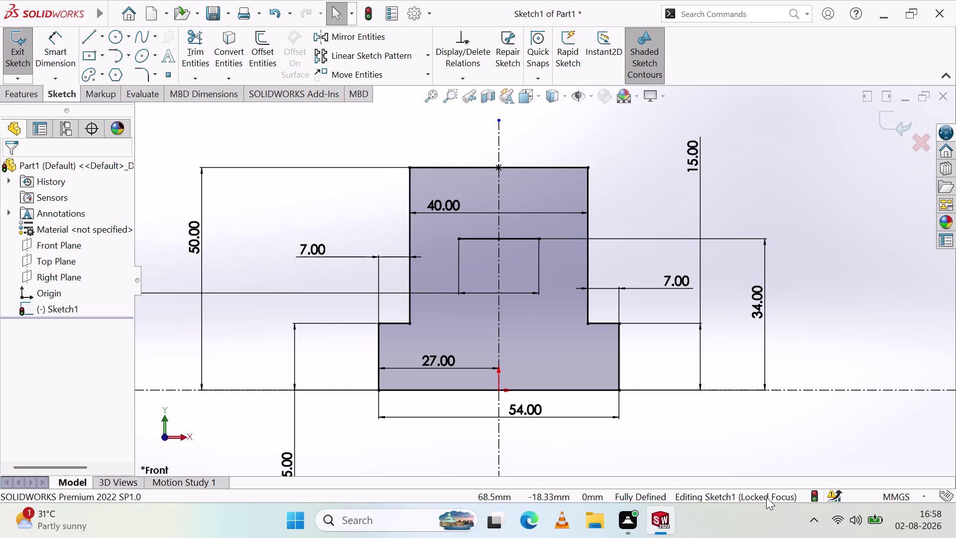
click(738, 497)
click(718, 498)
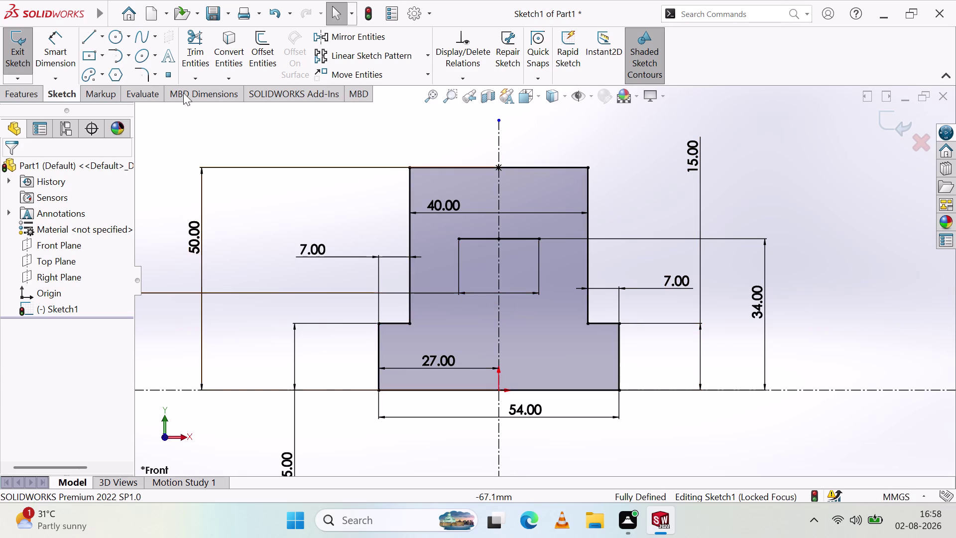
click(89, 36)
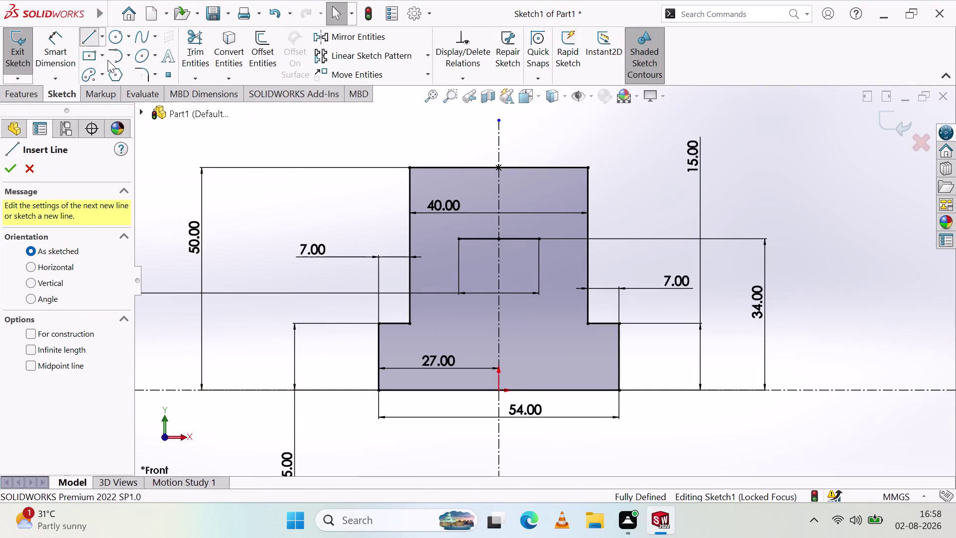
Draw the notch's left side down to the base, then left along the base.
click(458, 239)
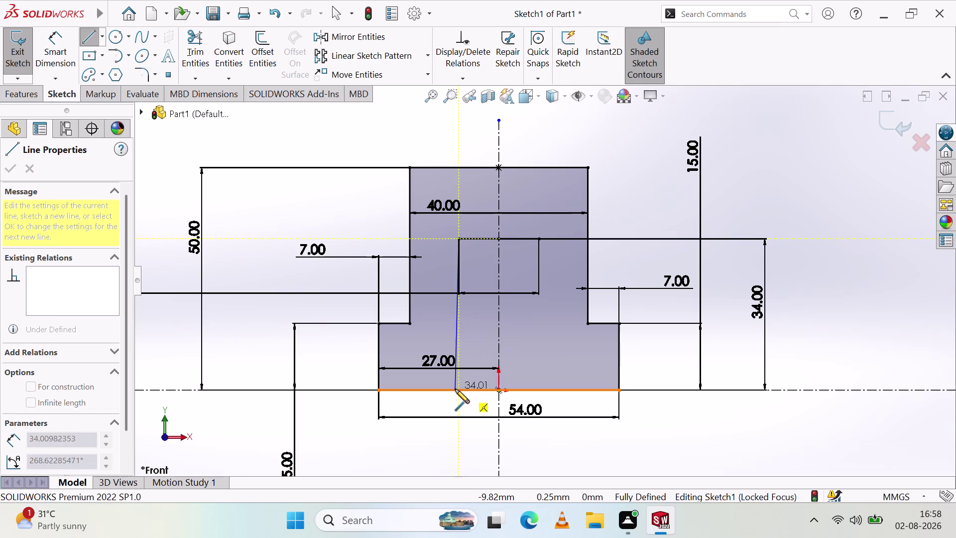
click(458, 389)
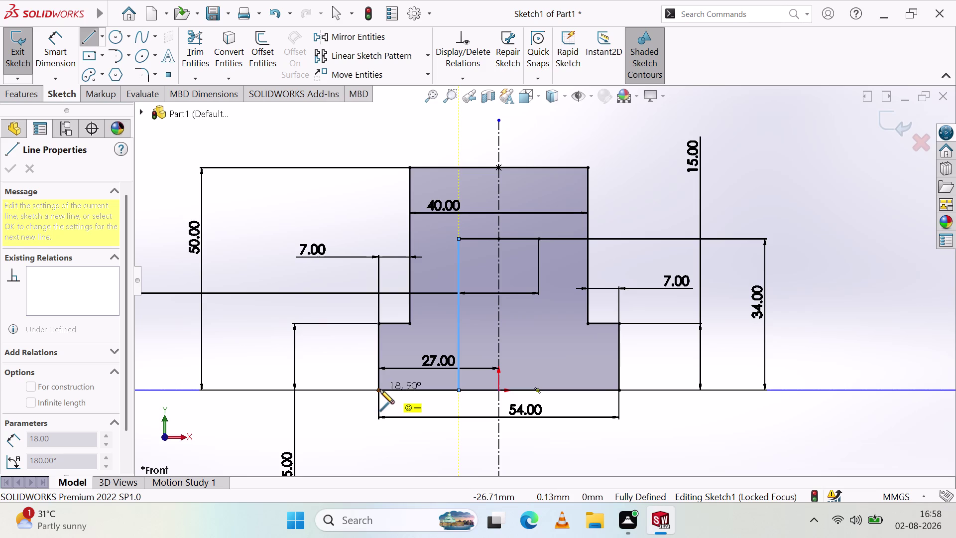
scroll(down, 3)
click(386, 384)
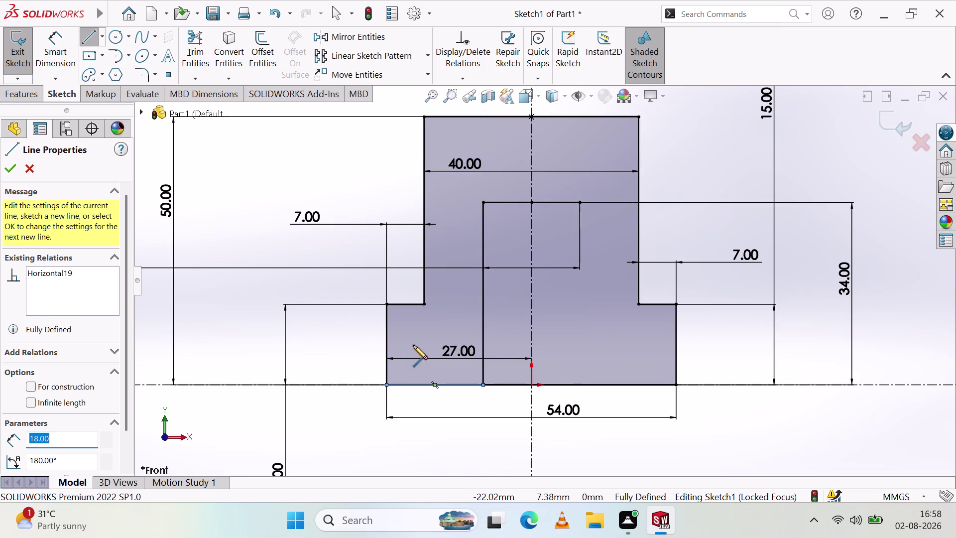
key(Escape)
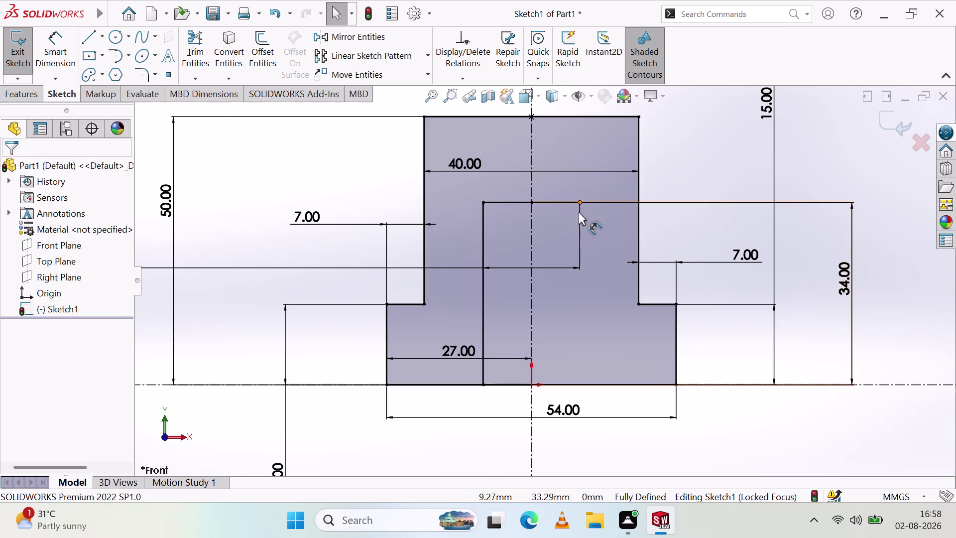
Draw the notch's right side down to the base, then right to the bottom corner.
click(93, 34)
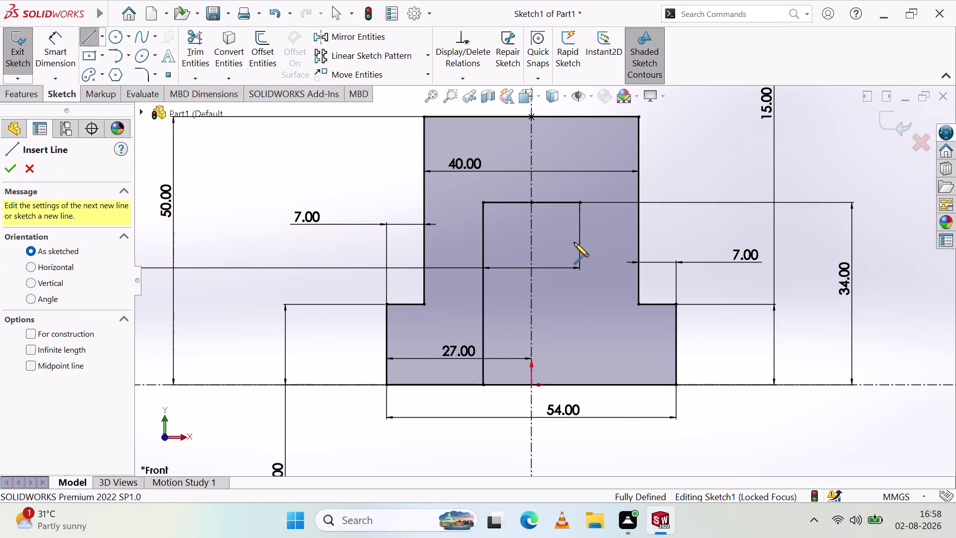
click(580, 202)
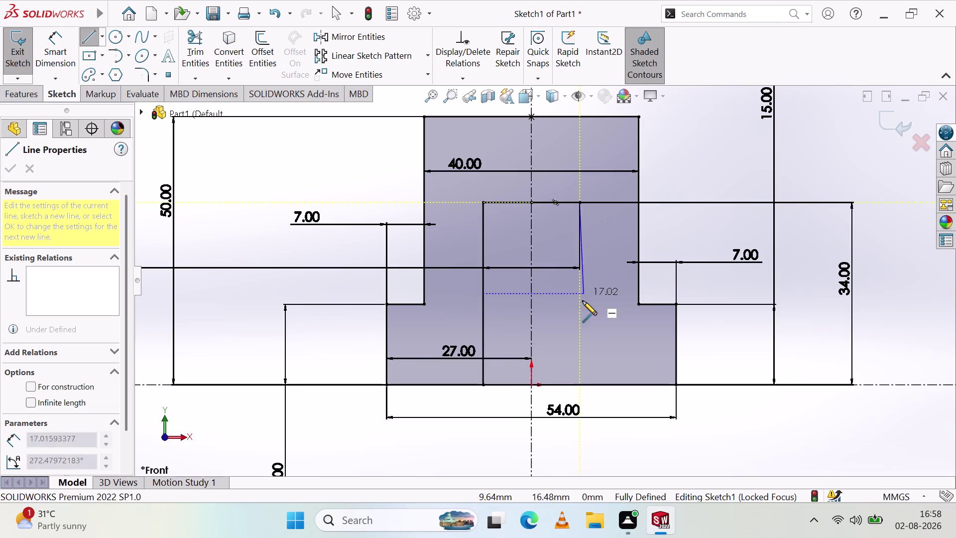
click(579, 384)
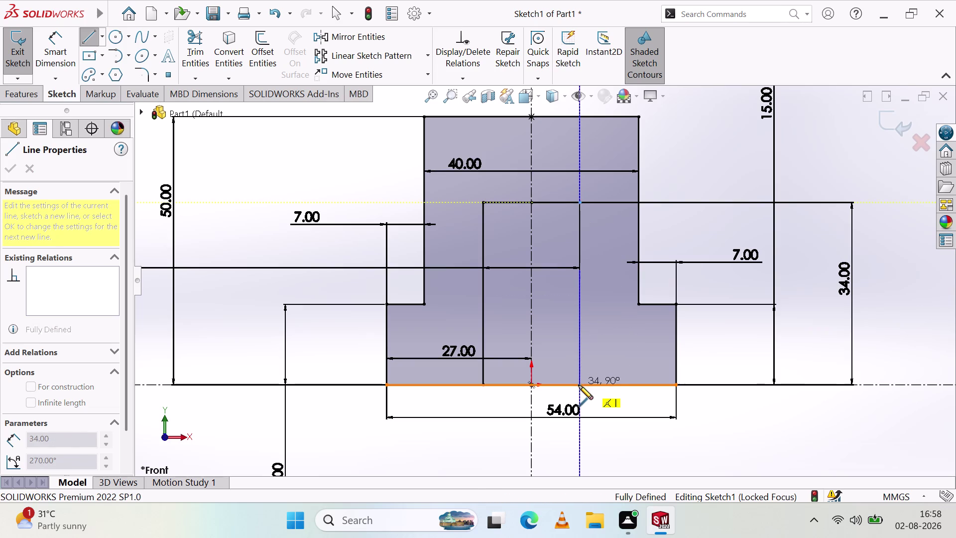
click(677, 383)
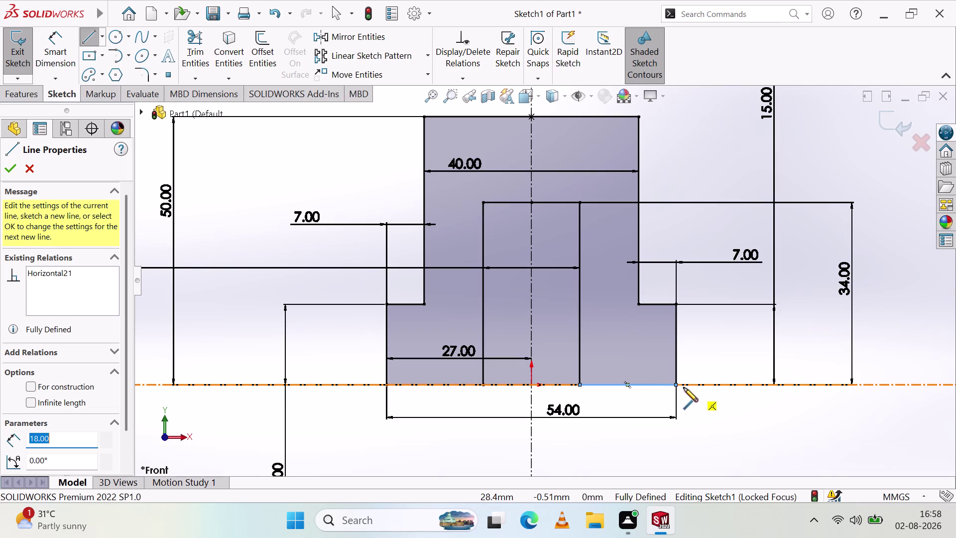
key(Escape)
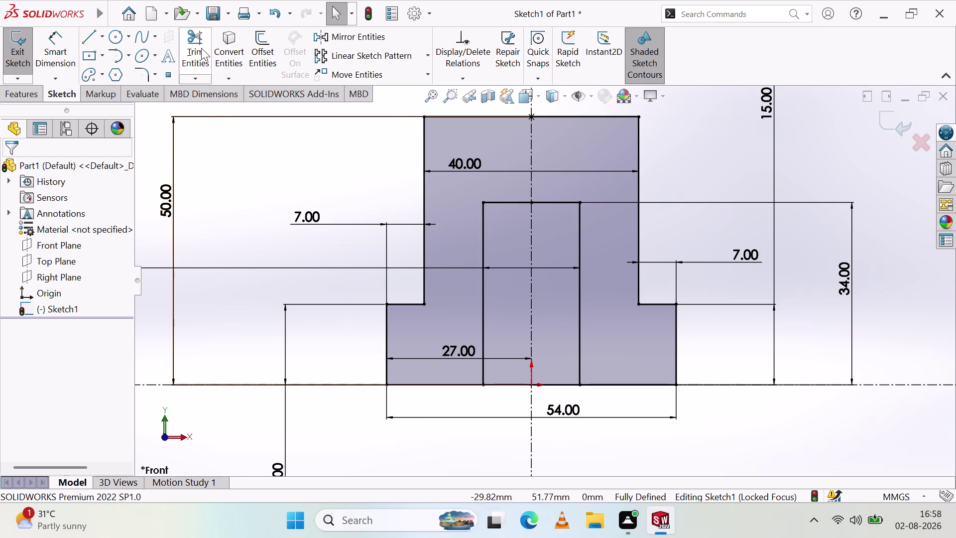
drag(202, 48, 206, 49)
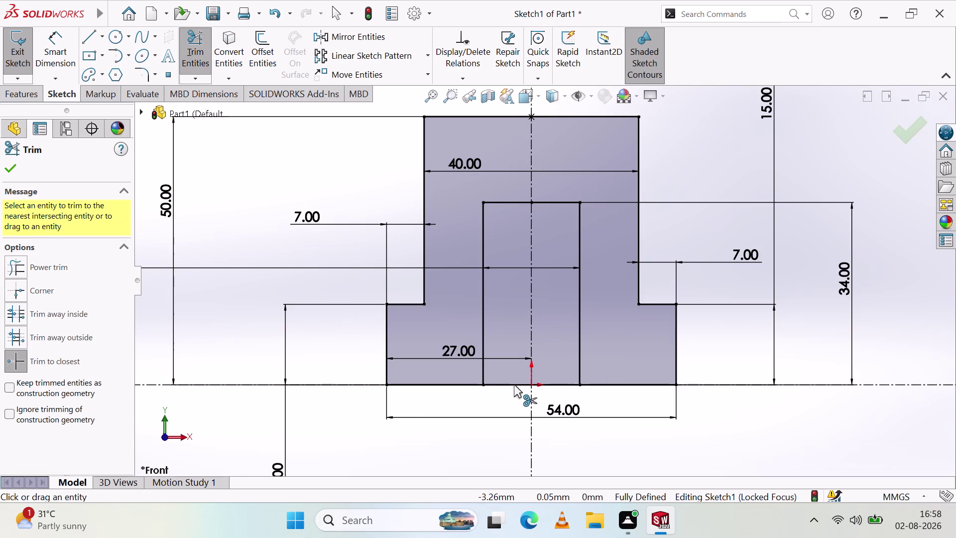
Trim away the base segment beneath the central notch and finish trimming.
click(513, 382)
click(514, 384)
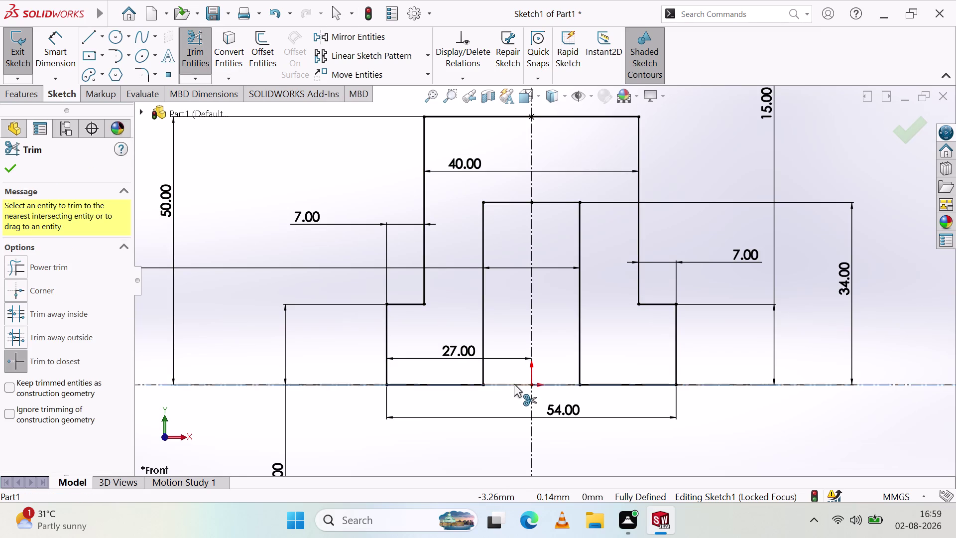
click(562, 385)
click(562, 383)
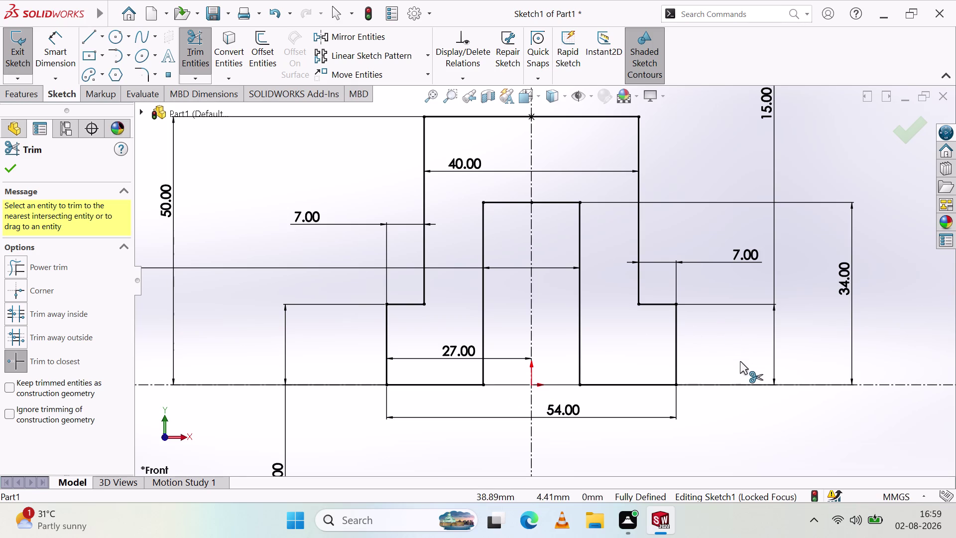
click(0, 162)
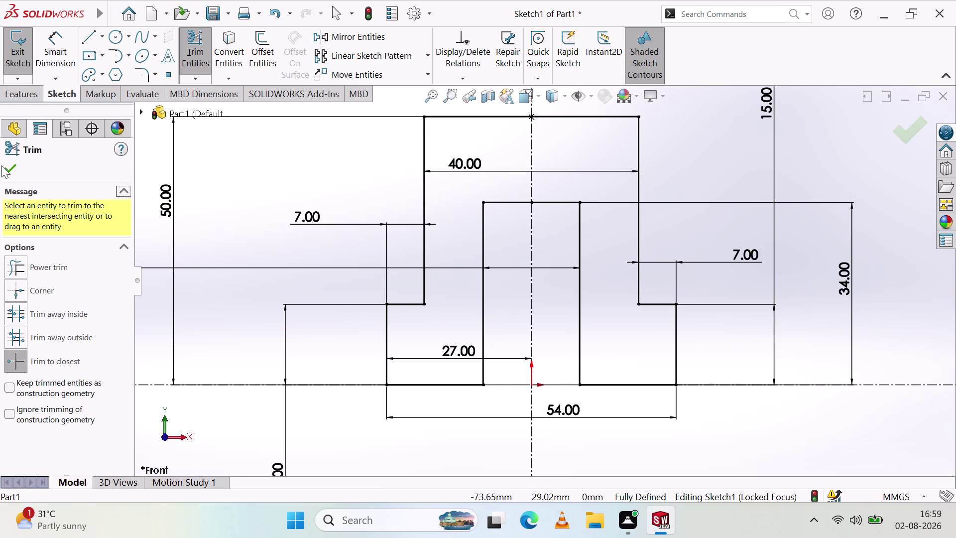
click(4, 168)
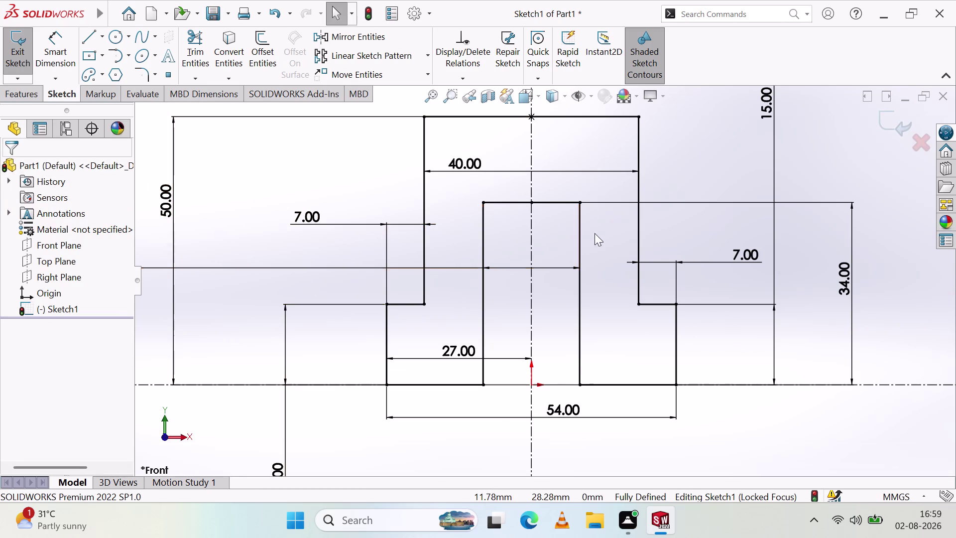
Drag the 54, left 7 and 27.00 dimensions to clearer spots around the profile.
scroll(down, 3)
scroll(up, 3)
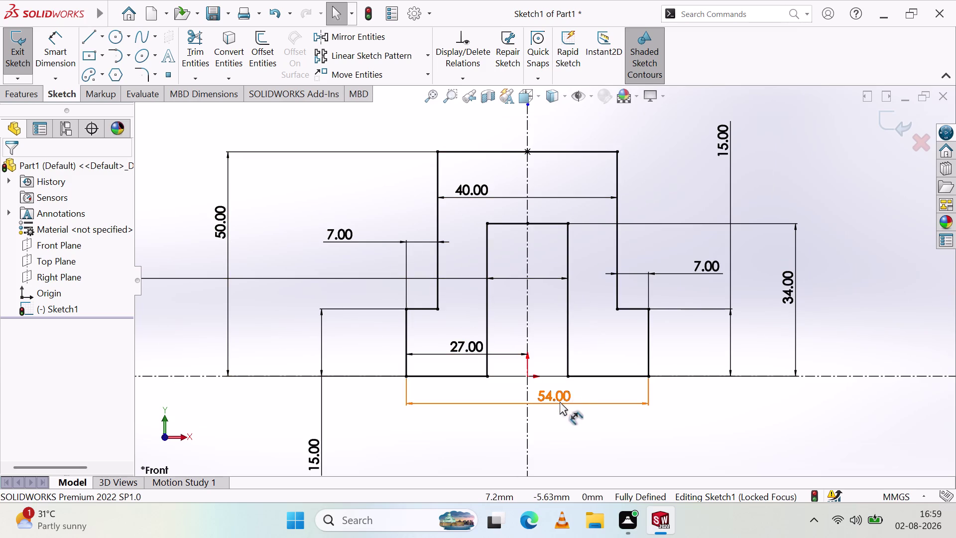
drag(559, 400, 570, 447)
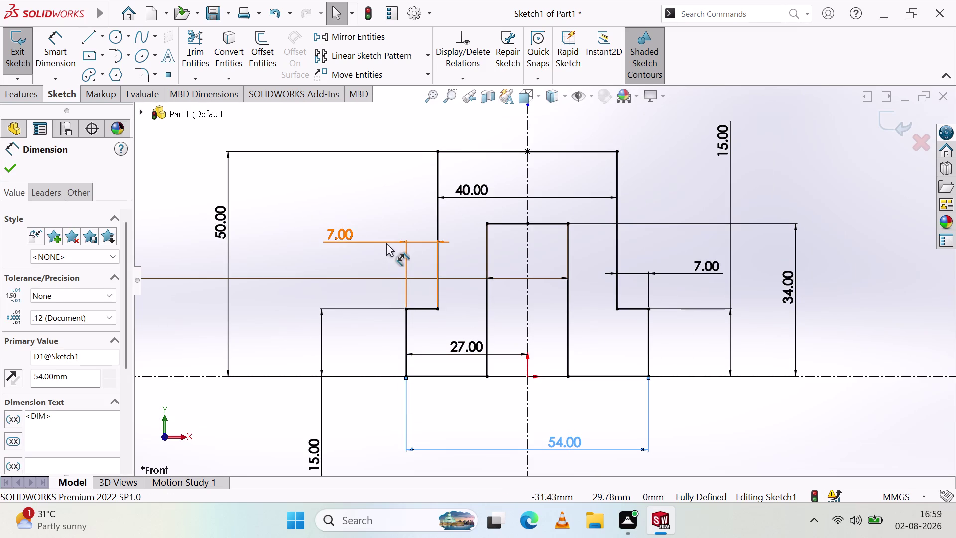
drag(388, 238, 310, 235)
key(Escape)
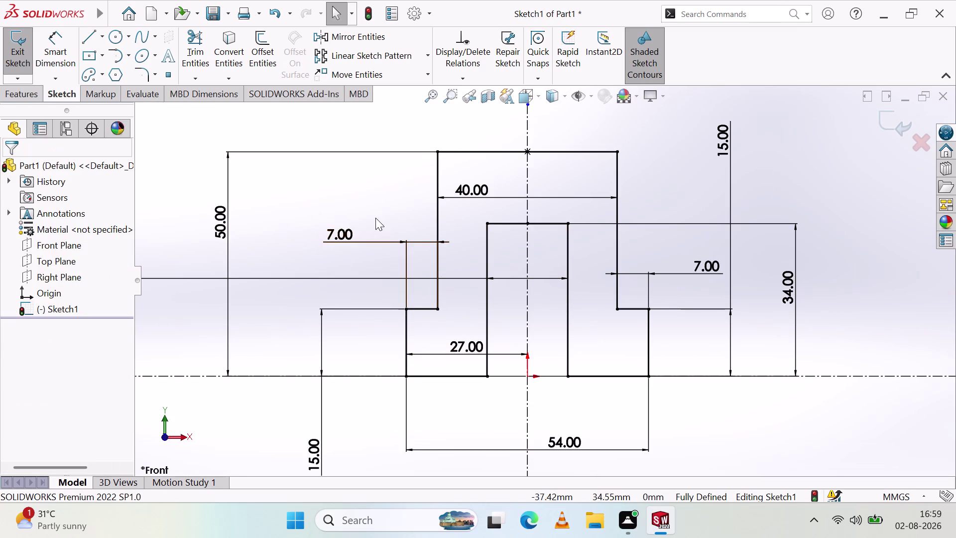
drag(340, 231, 221, 225)
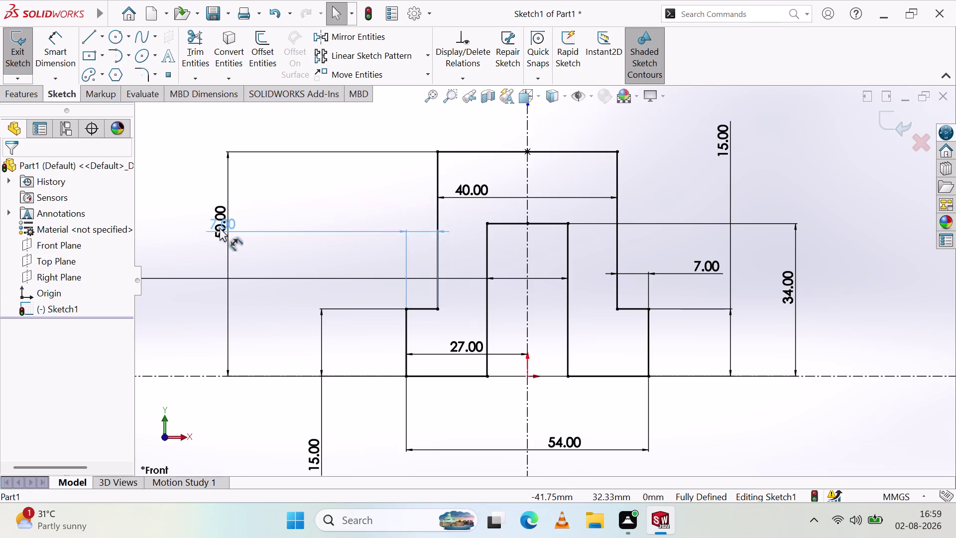
drag(222, 226, 180, 313)
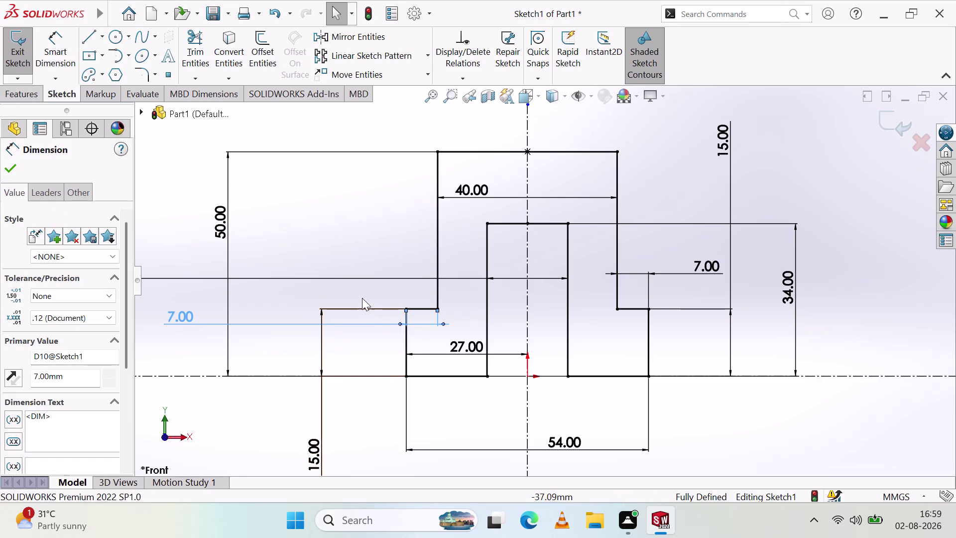
click(370, 226)
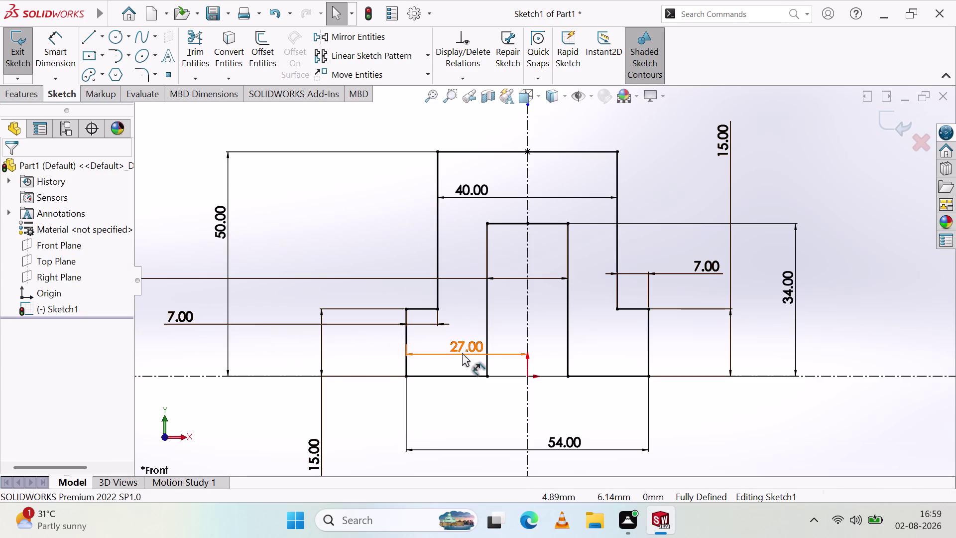
drag(465, 349, 381, 457)
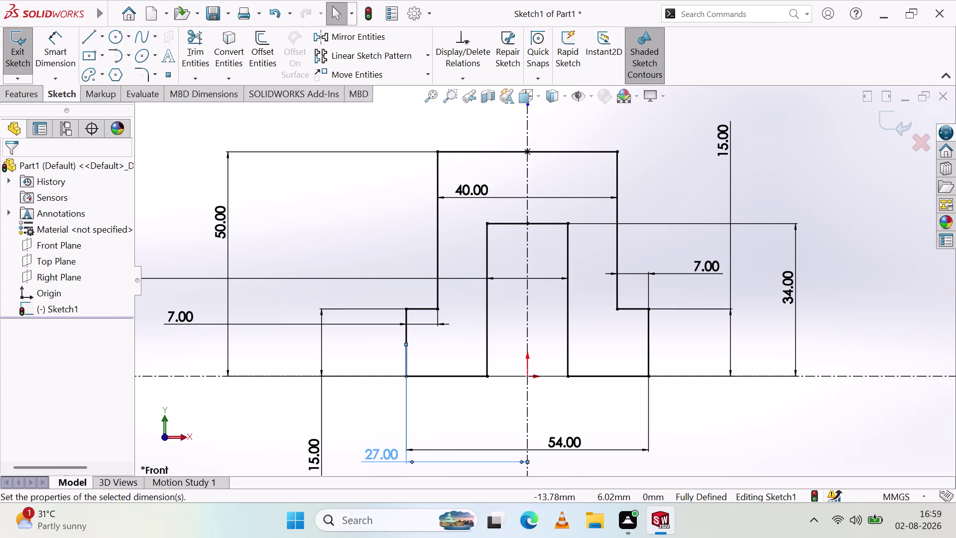
drag(381, 453, 378, 462)
click(432, 422)
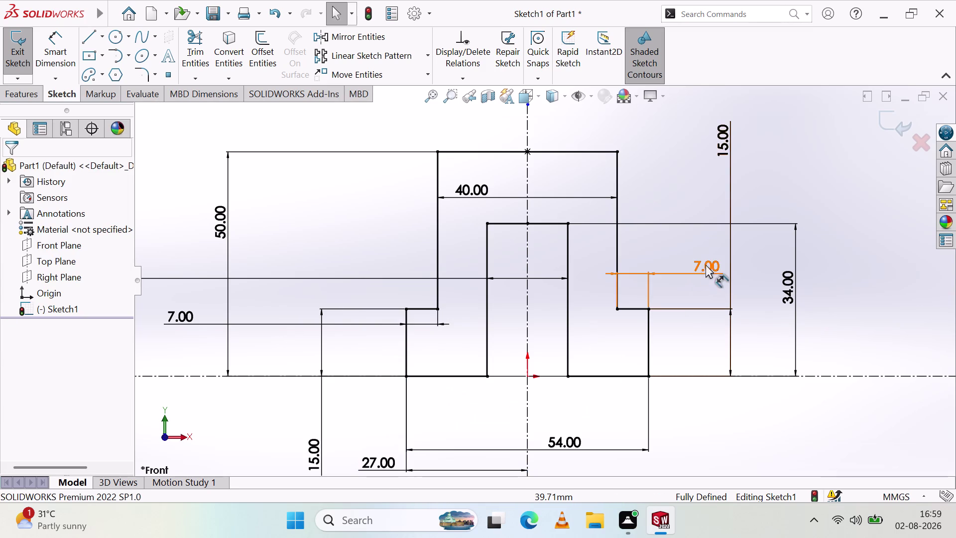
Reposition the right 7.00, the 40.00 above the top edge, and the left 7.00.
drag(705, 264, 755, 409)
click(801, 410)
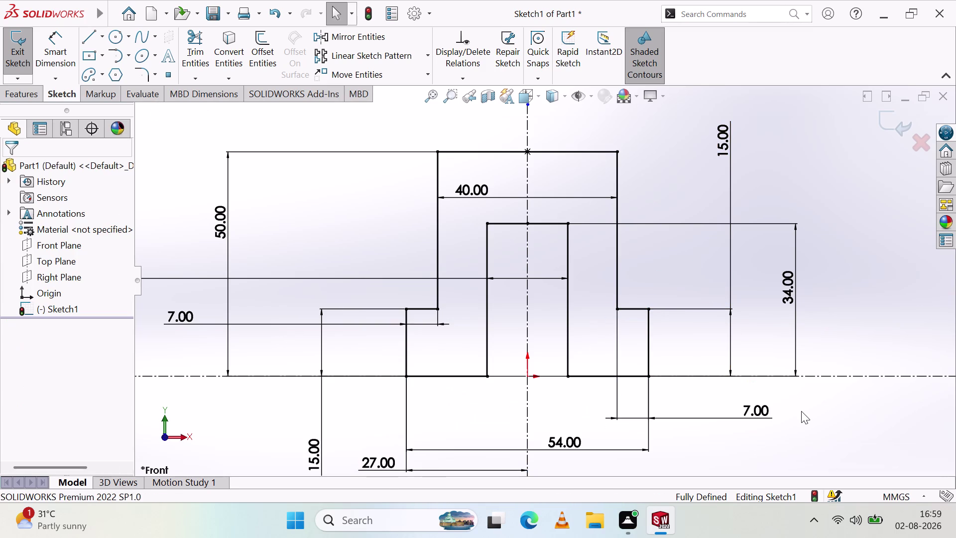
drag(462, 189, 421, 125)
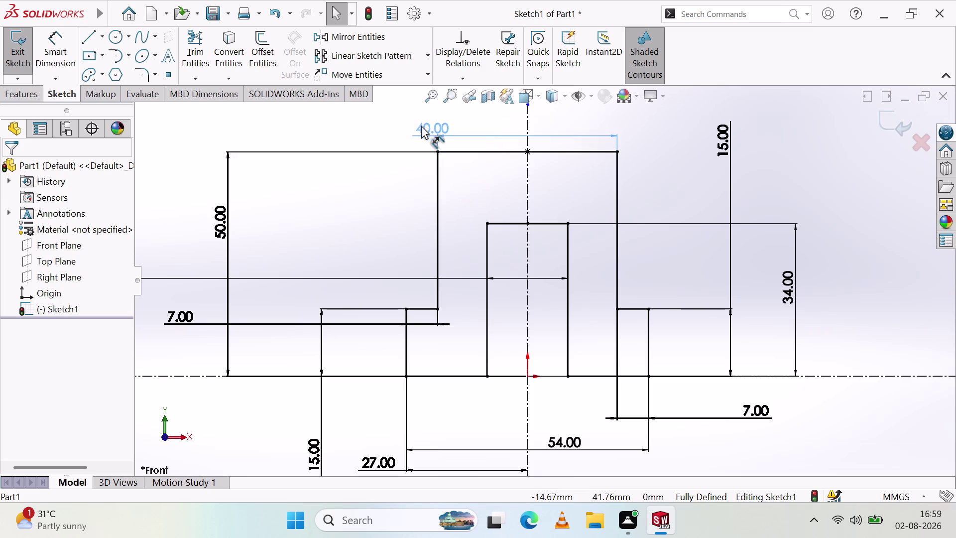
drag(421, 126, 332, 115)
click(374, 210)
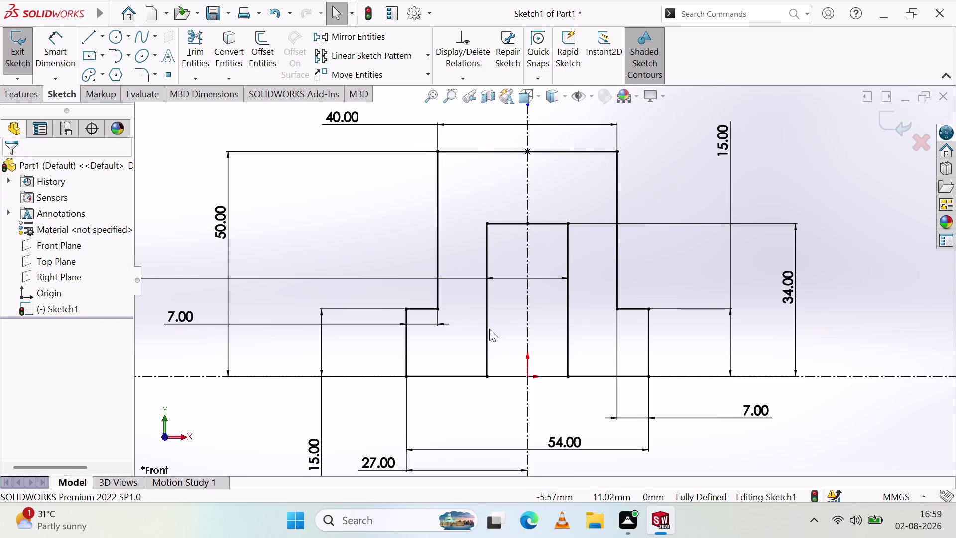
drag(173, 311, 458, 391)
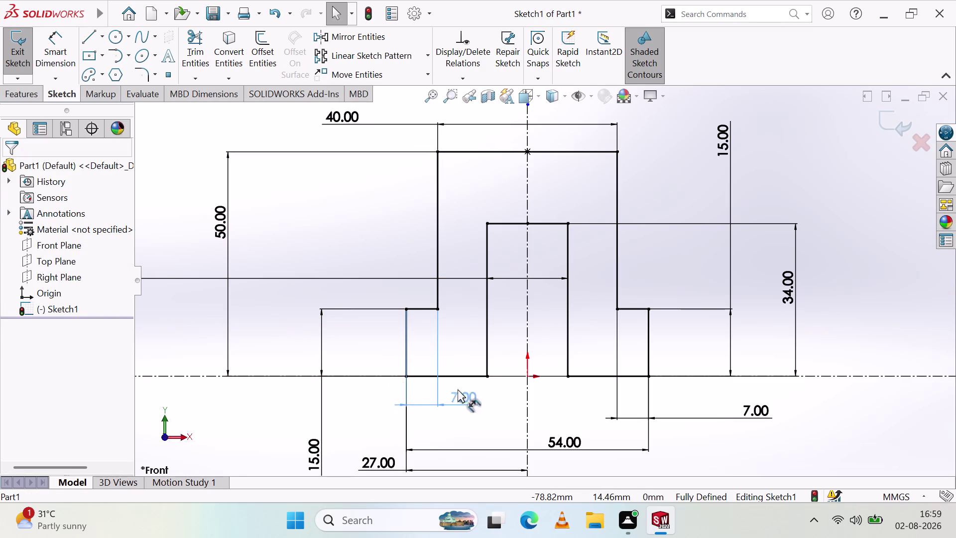
drag(458, 391, 423, 333)
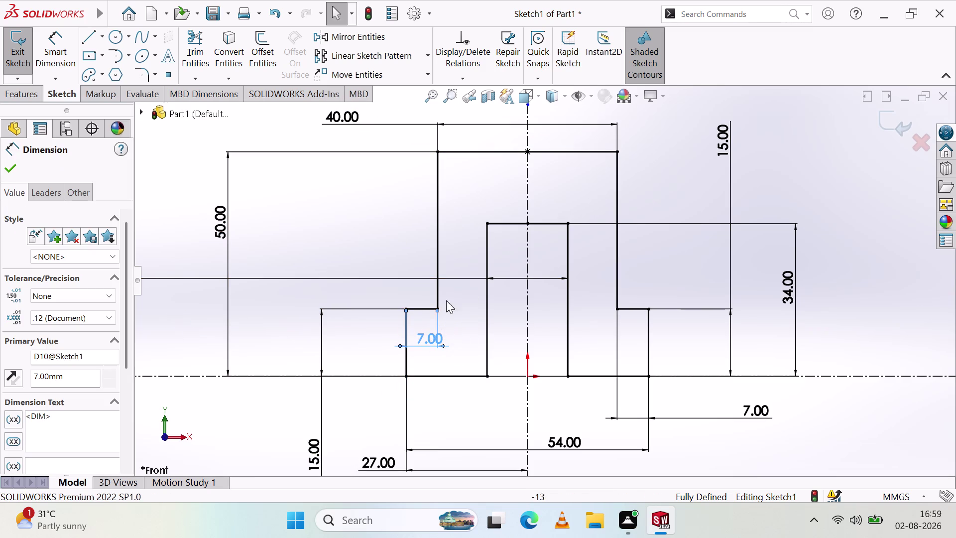
click(370, 241)
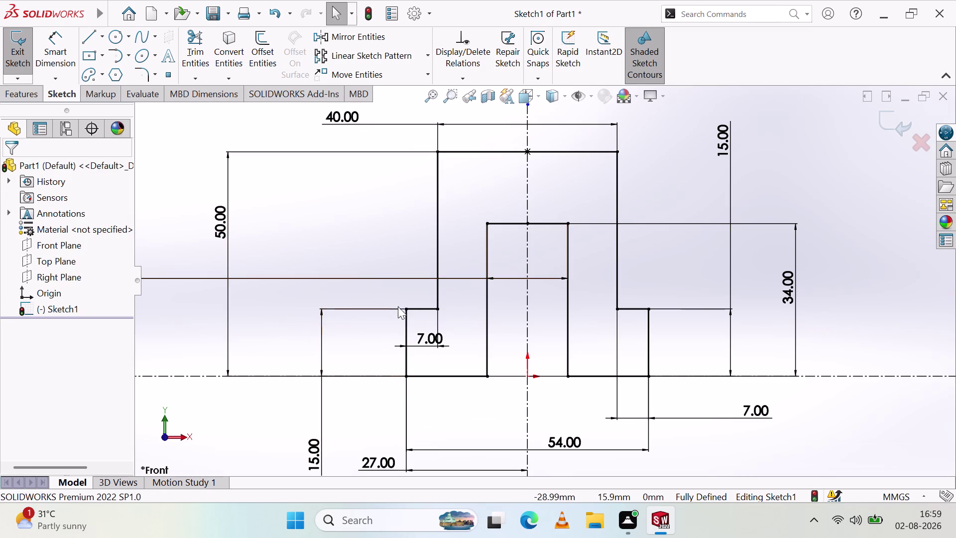
scroll(down, 3)
scroll(down, 3)
scroll(down, 3)
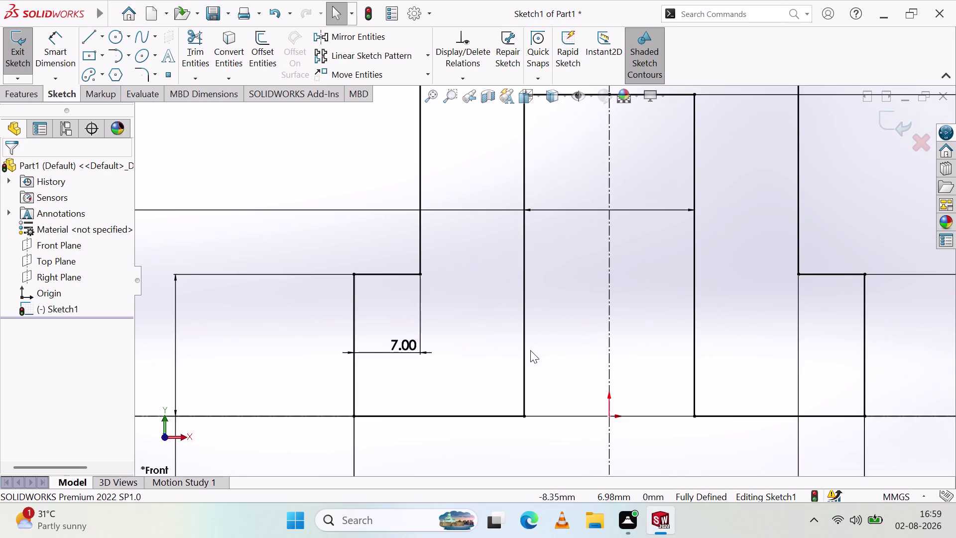
scroll(up, 3)
scroll(up, 3)
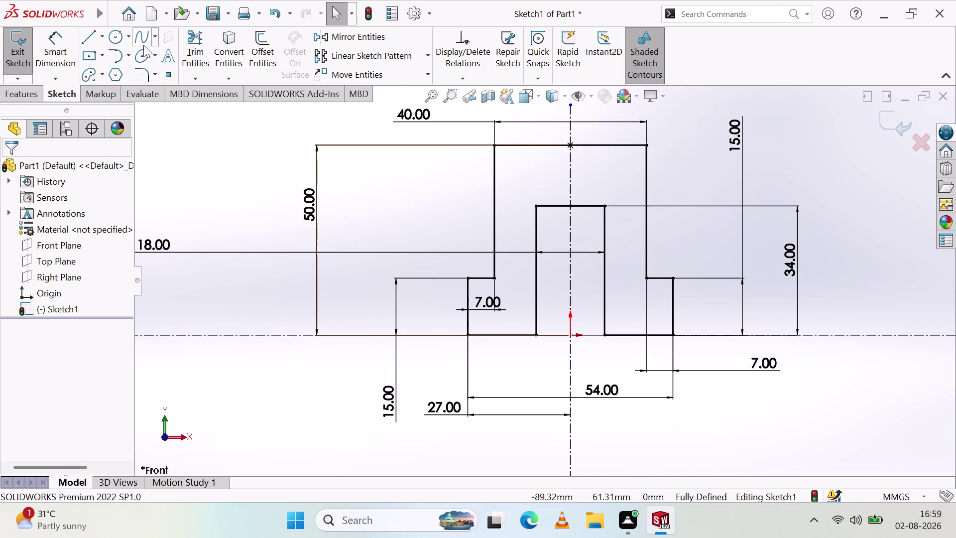
click(69, 46)
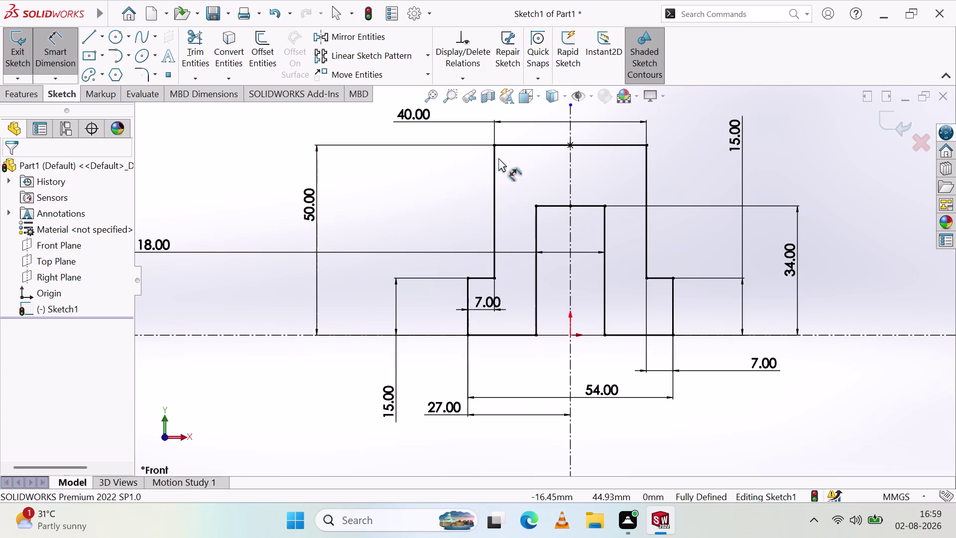
click(493, 143)
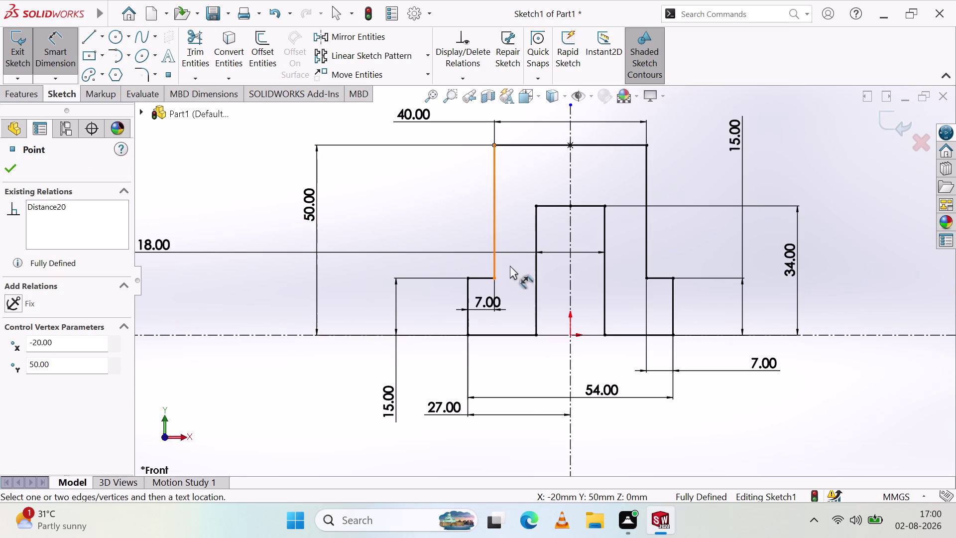
click(494, 278)
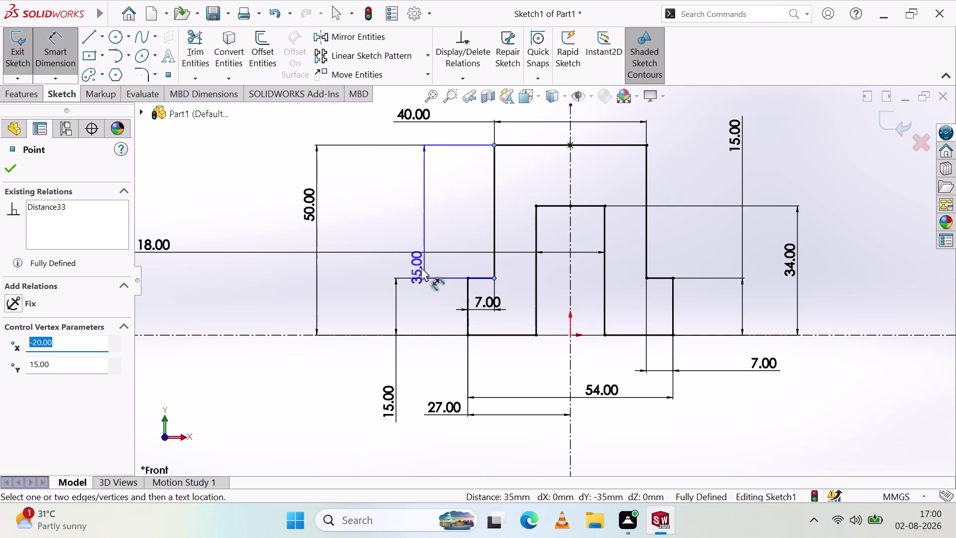
key(Escape)
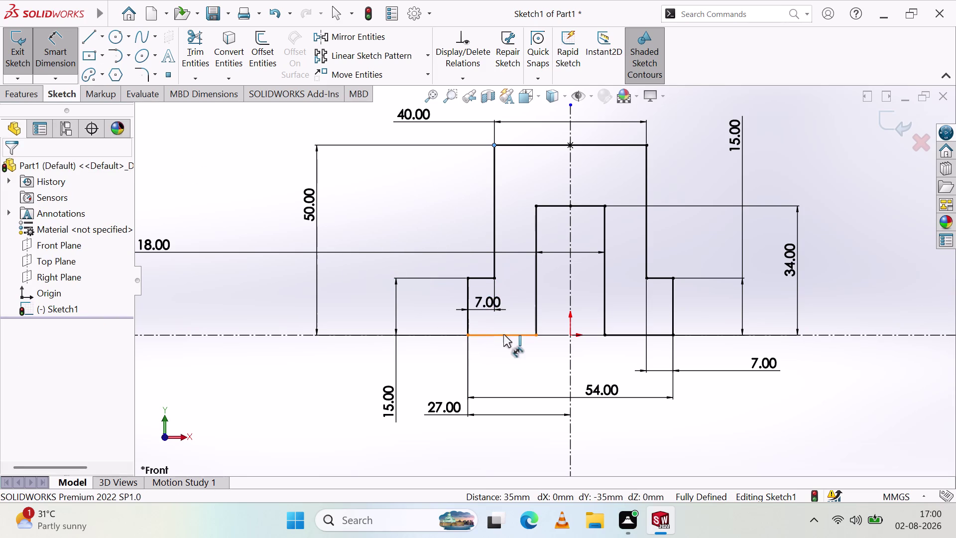
click(494, 277)
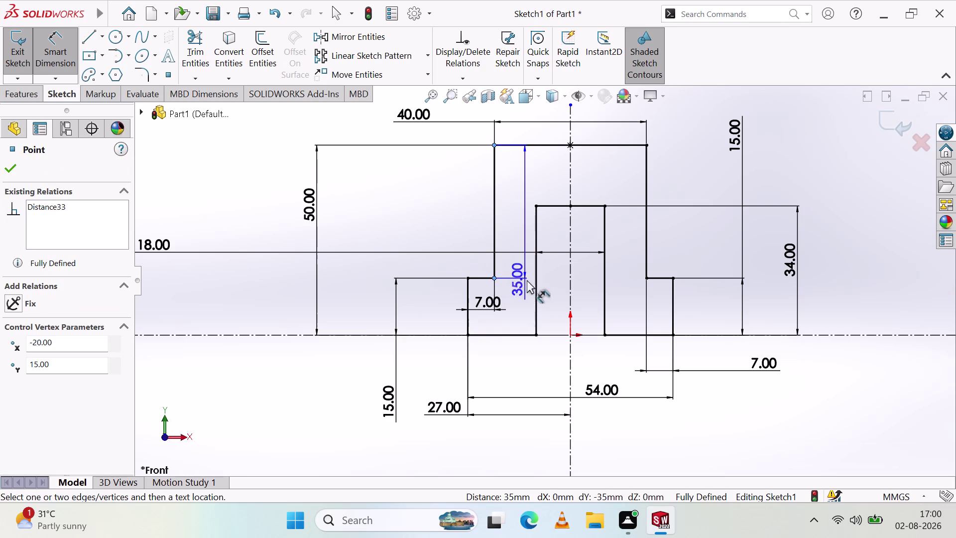
click(535, 279)
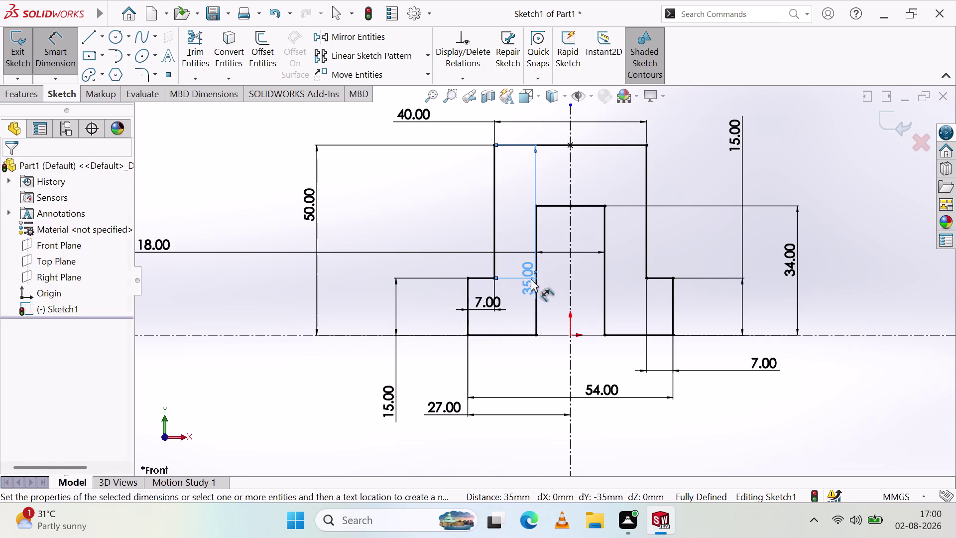
key(Escape)
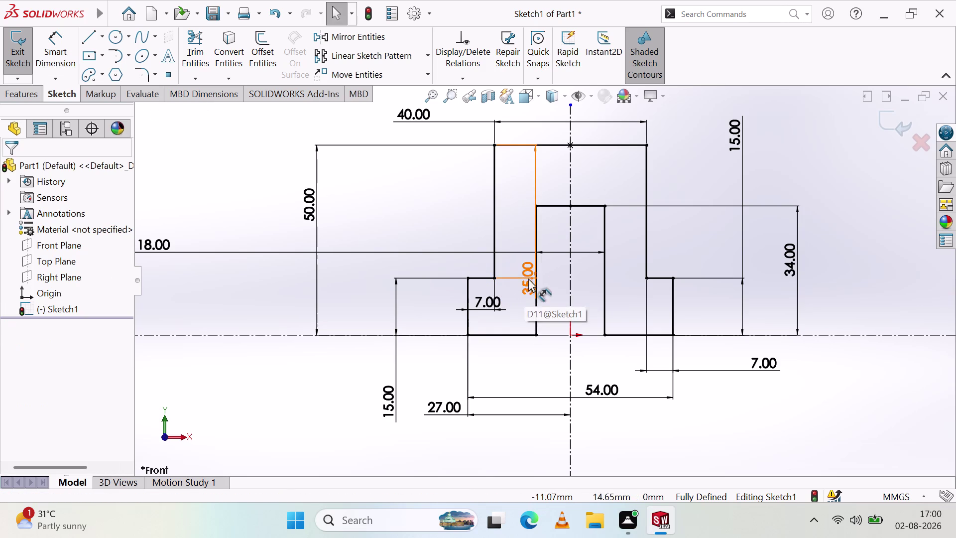
click(529, 278)
key(Delete)
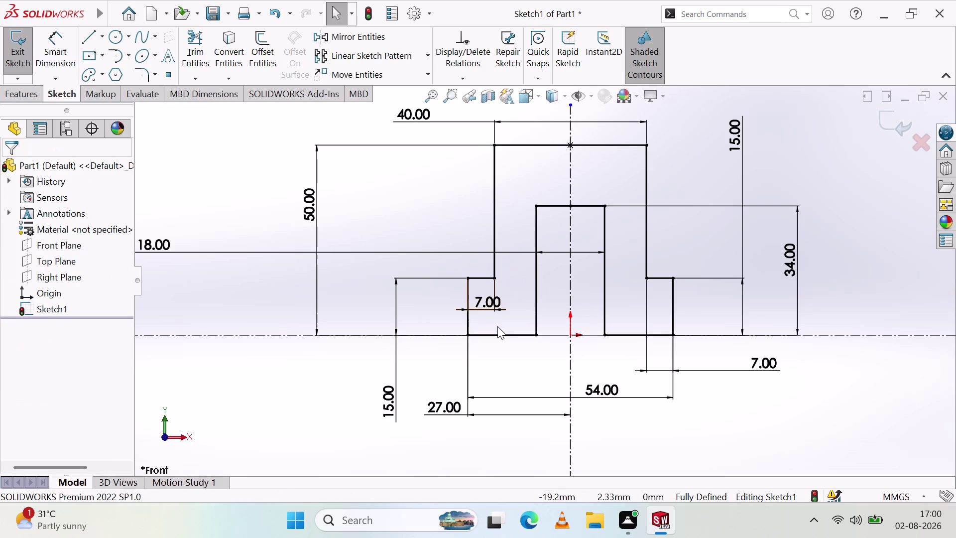
click(58, 47)
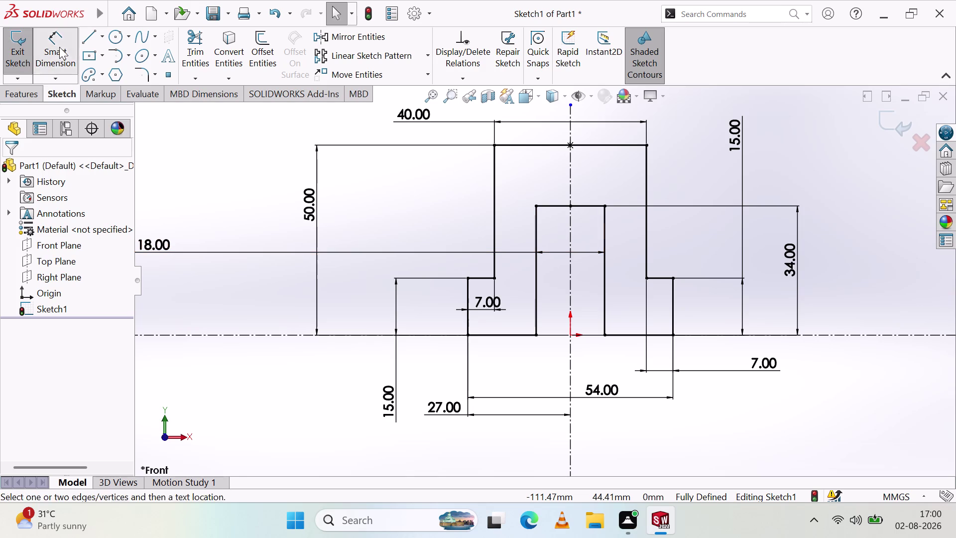
click(536, 275)
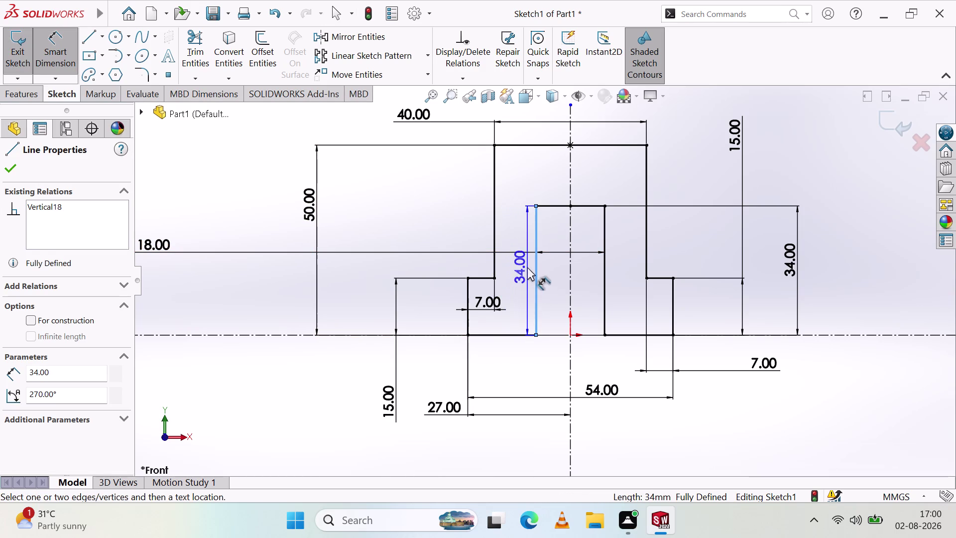
key(Escape)
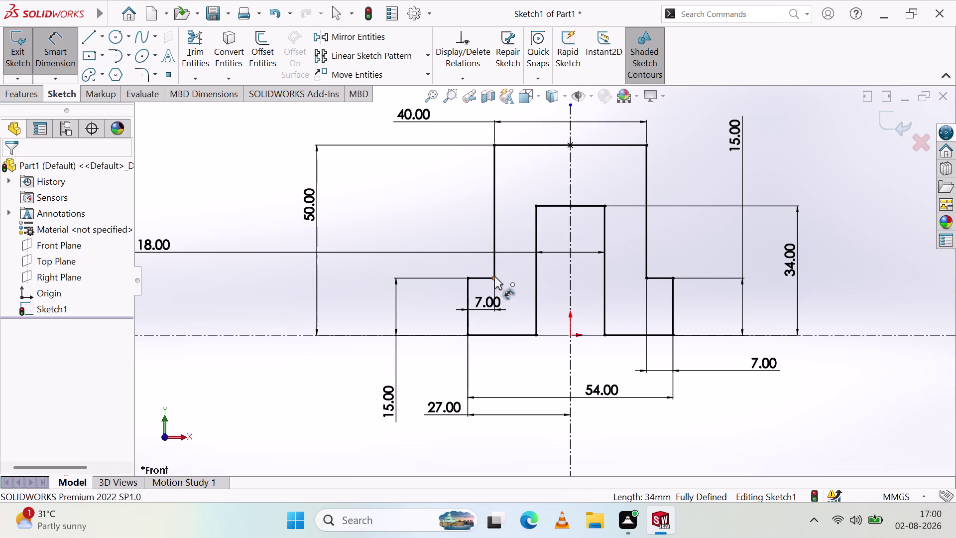
click(494, 279)
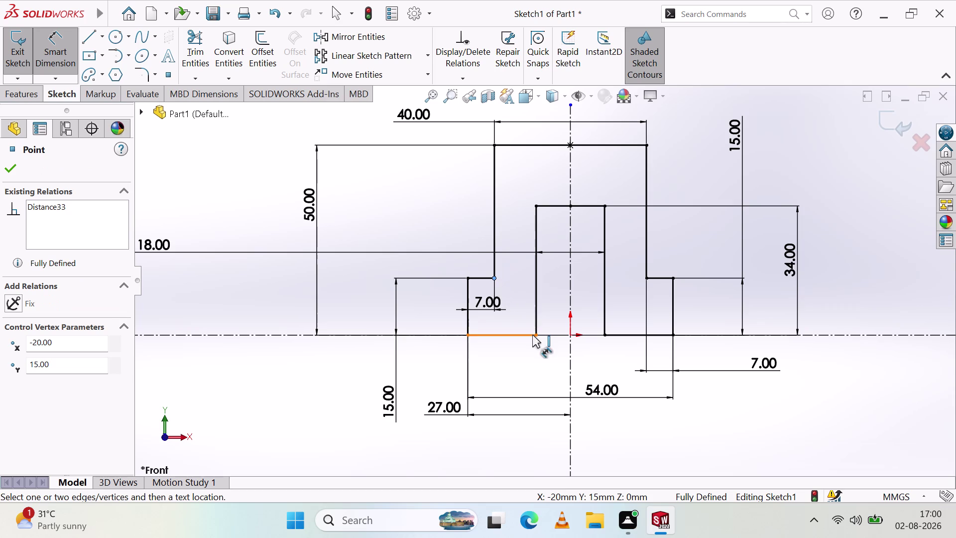
click(536, 333)
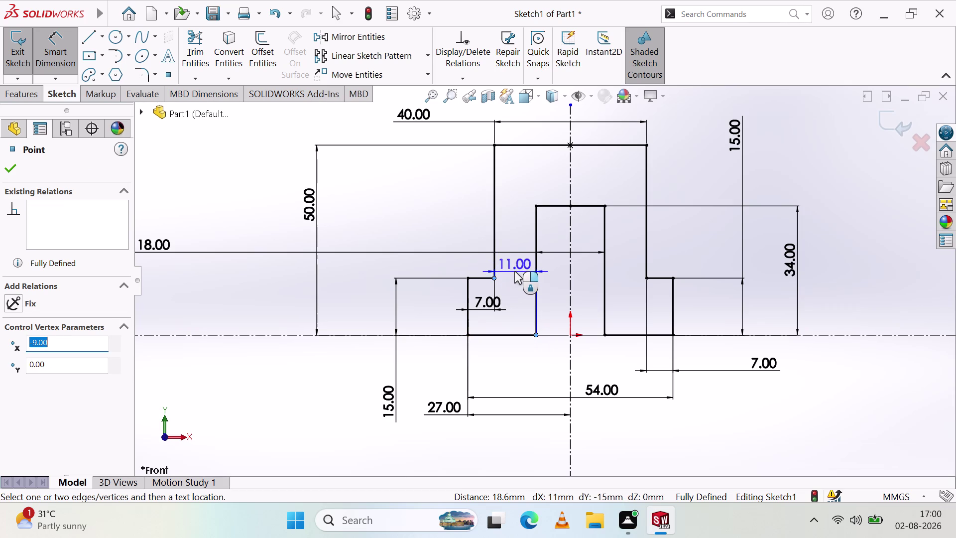
key(Escape)
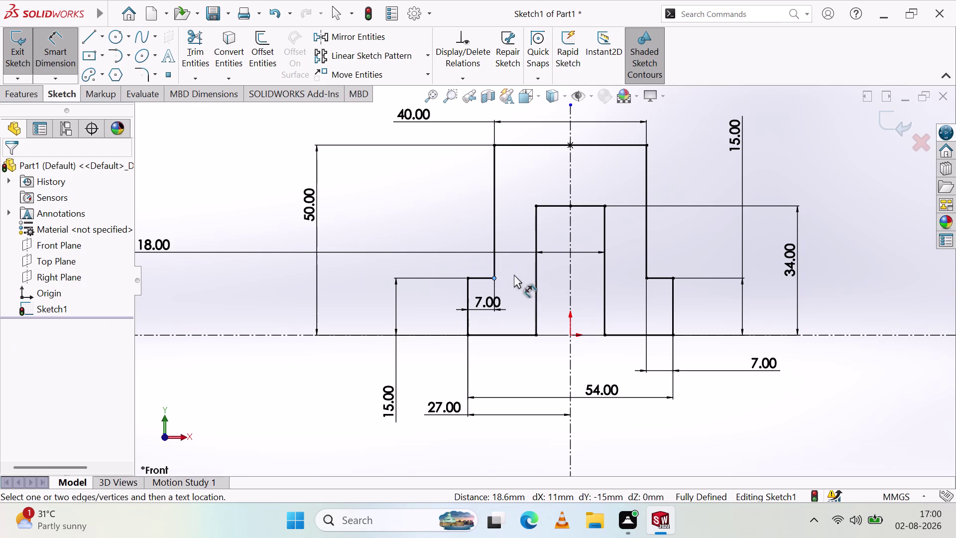
scroll(up, 3)
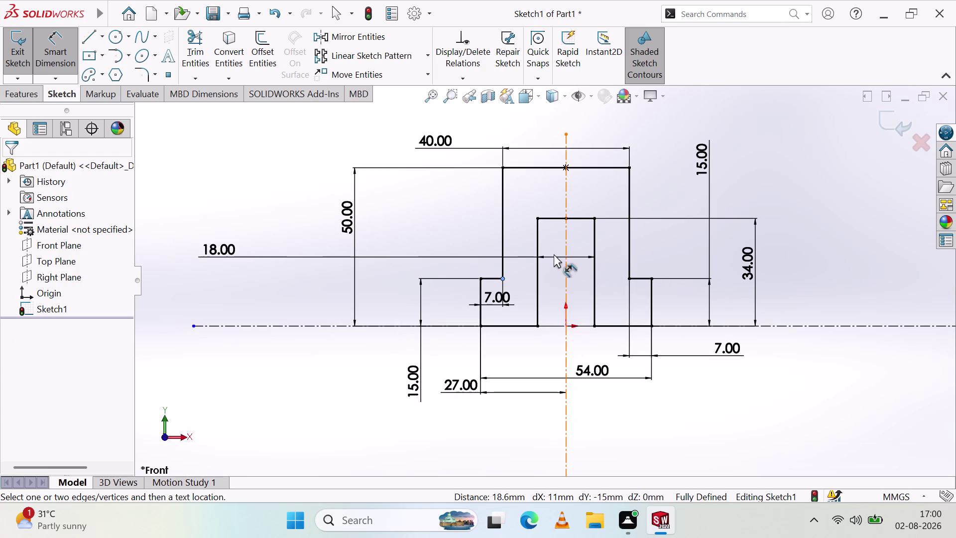
Drag the existing dimension labels to new positions around the profile base.
drag(554, 254, 555, 281)
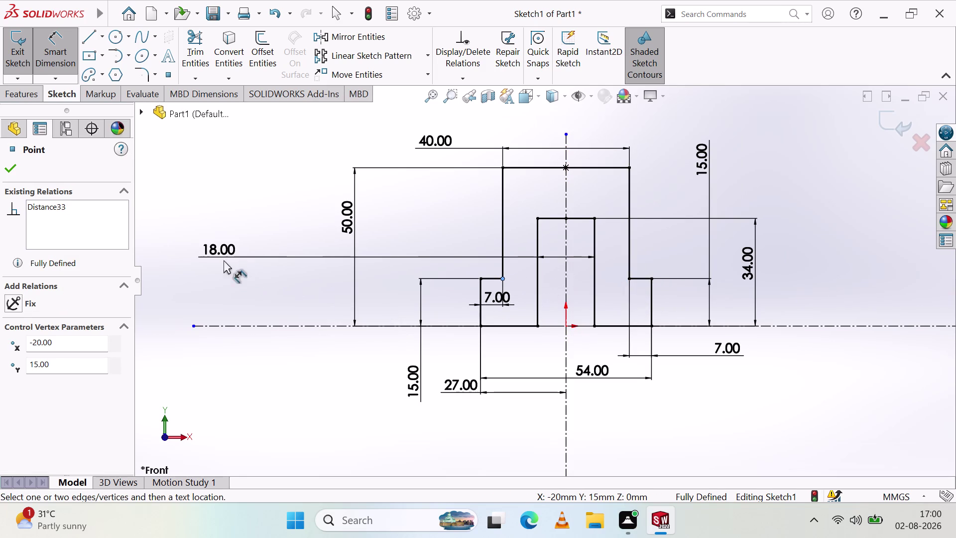
drag(219, 250, 225, 302)
key(Escape)
key(Escape)
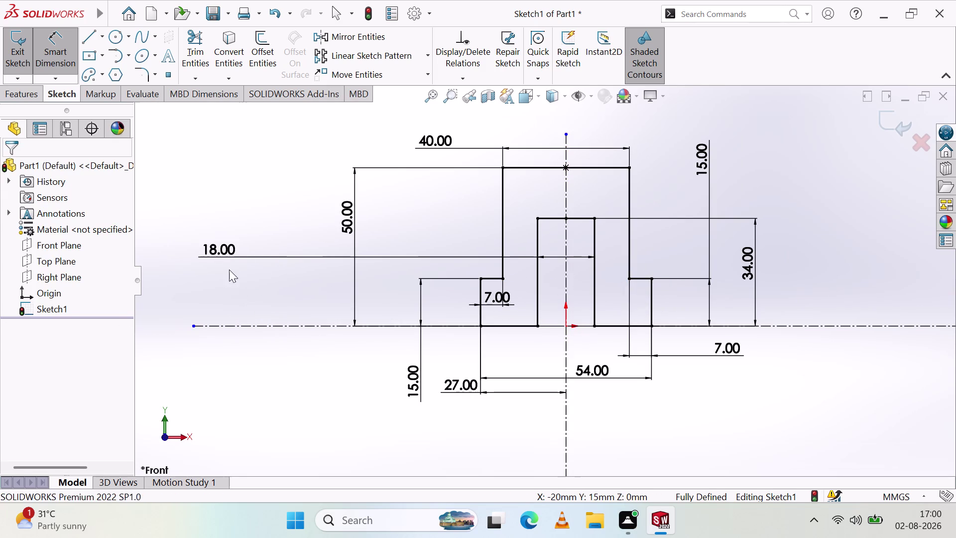
Dimension the central notch width (18) and left and right step widths (7 each) below the profile.
drag(226, 249, 224, 420)
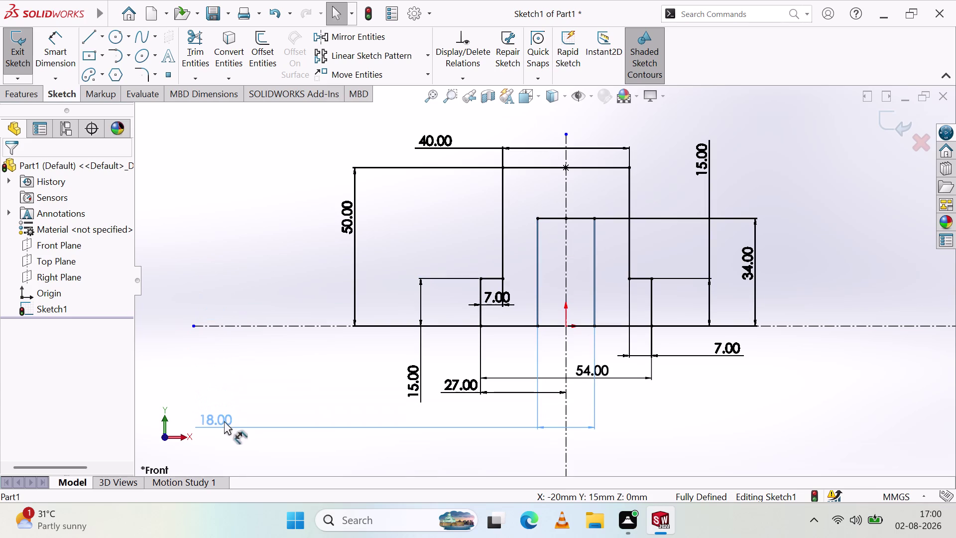
drag(224, 421, 332, 423)
click(349, 383)
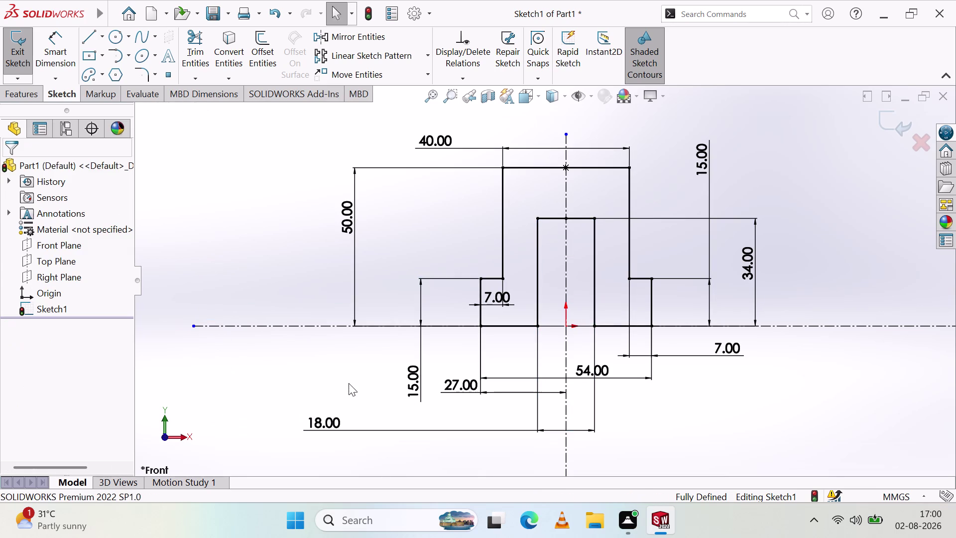
drag(500, 299, 292, 348)
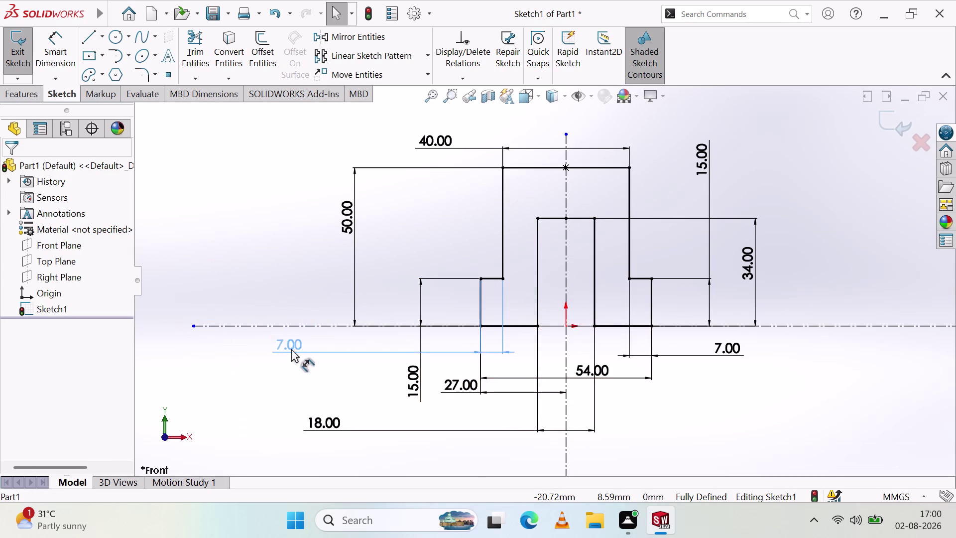
drag(292, 347, 268, 342)
click(357, 371)
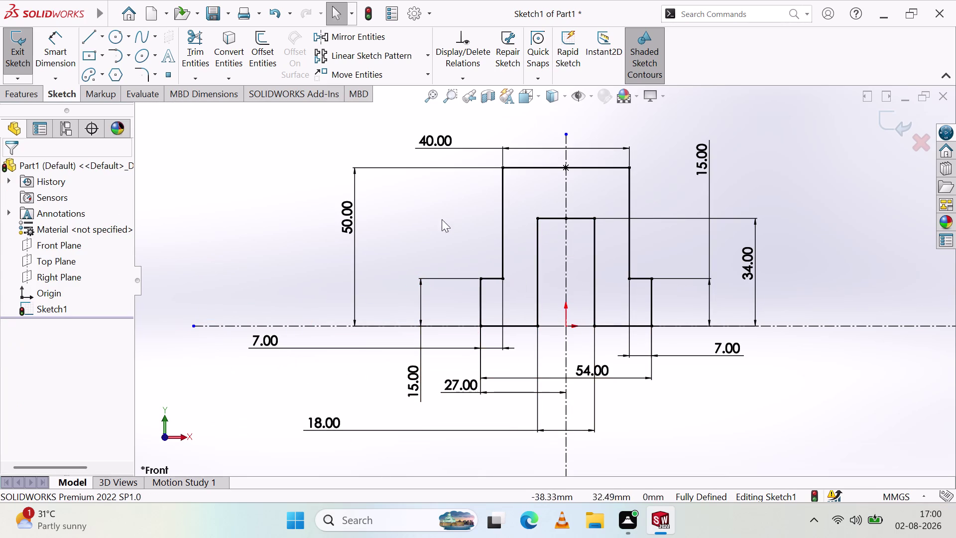
drag(719, 349, 788, 359)
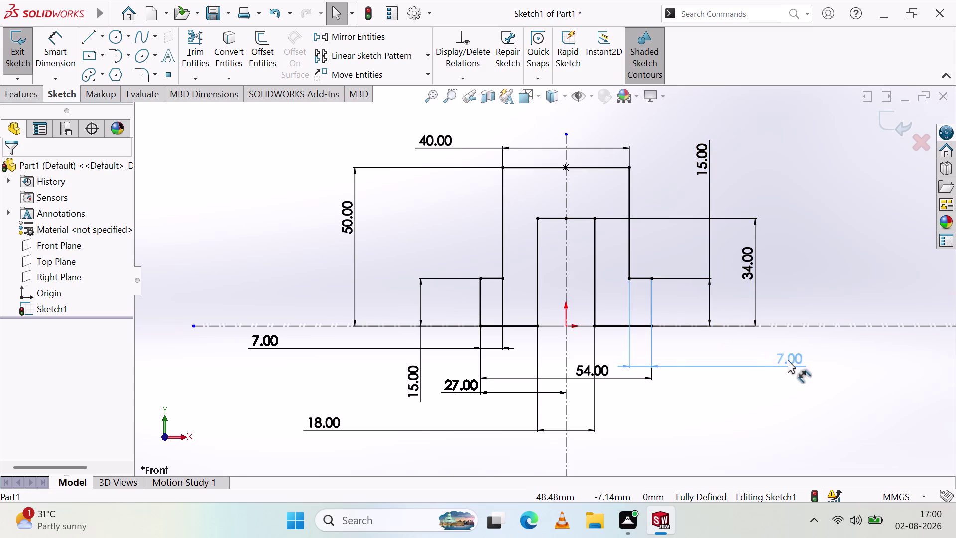
drag(788, 360, 829, 344)
click(774, 388)
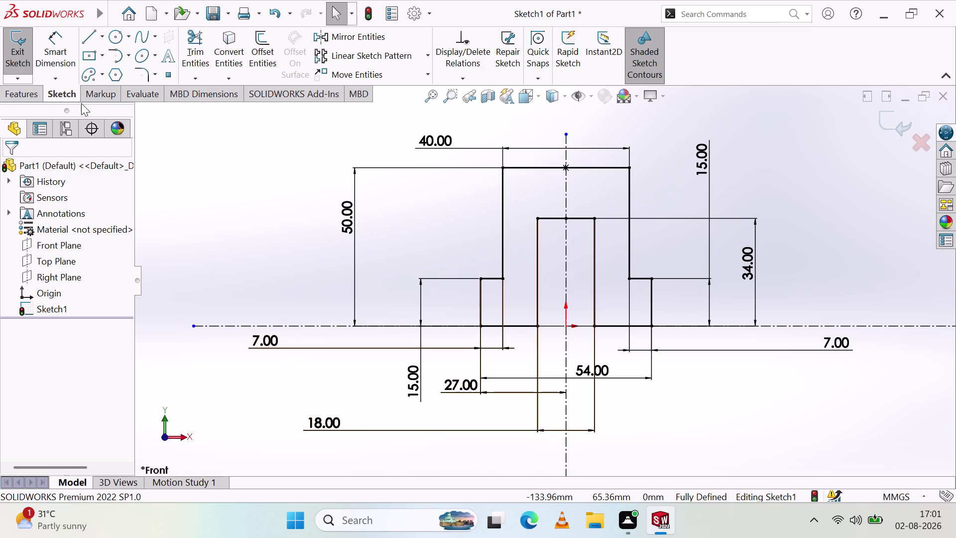
Start an Extruded Boss/Base from the Features tools and select the stepped profile region.
click(23, 89)
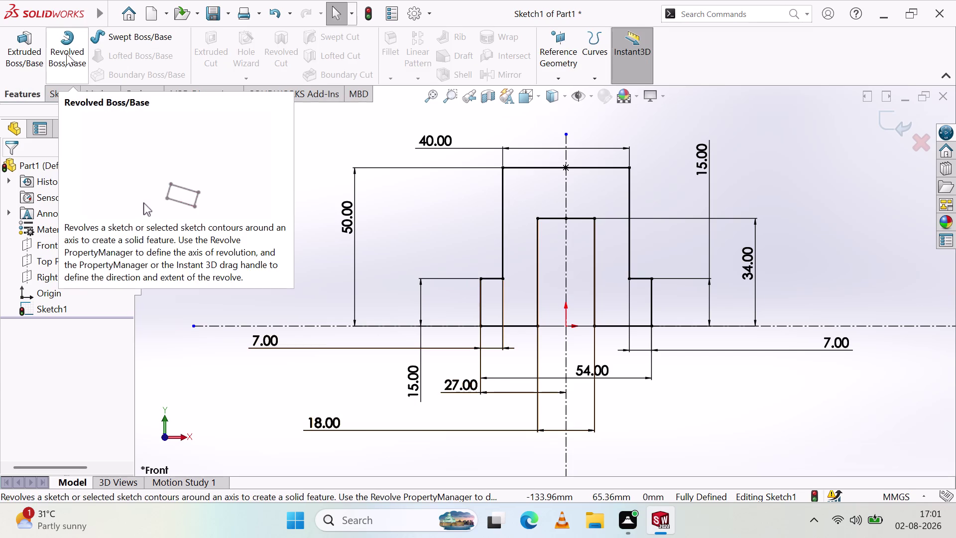
click(24, 47)
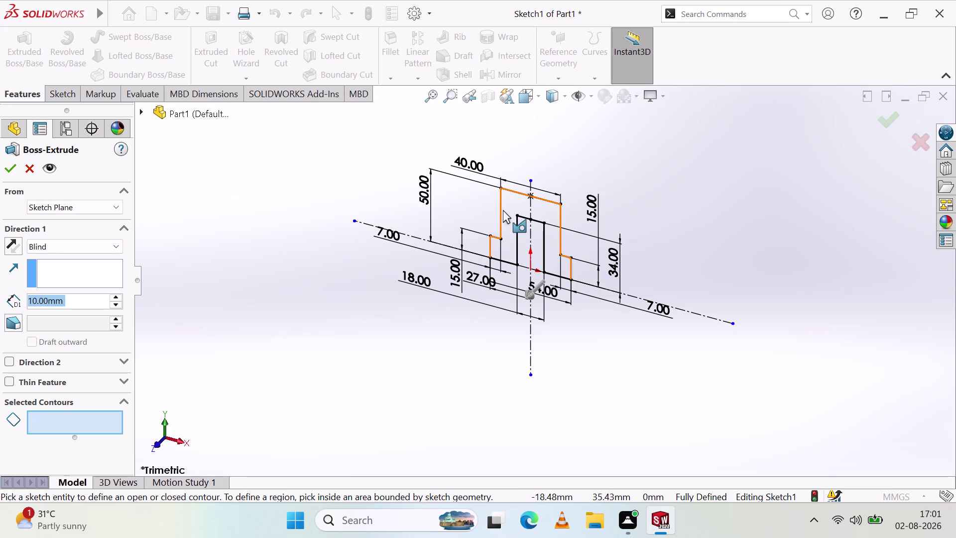
click(511, 198)
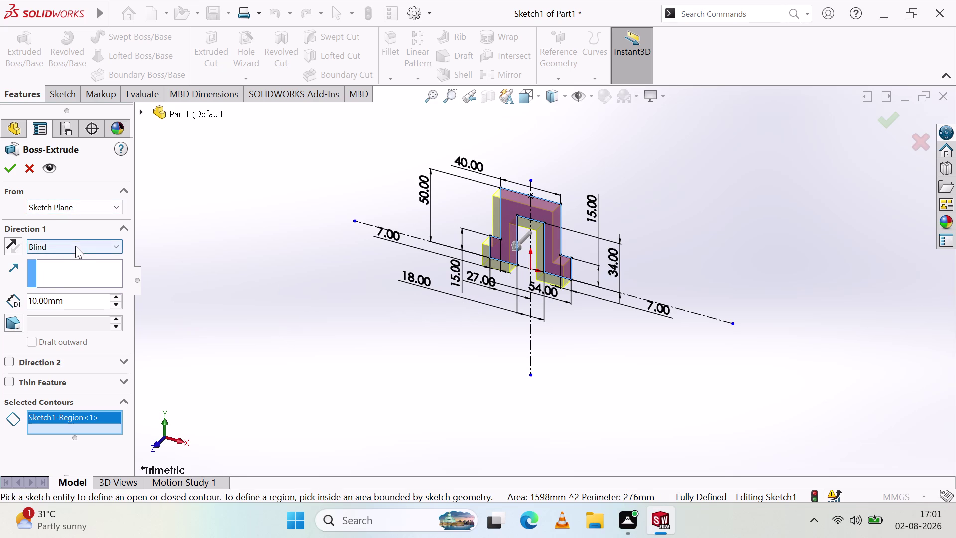
Set the Blind extrusion depth to 46 mm and confirm, creating Boss-Extrude1.
click(85, 304)
key(BackSpace)
key(BackSpace)
key(BackSpace)
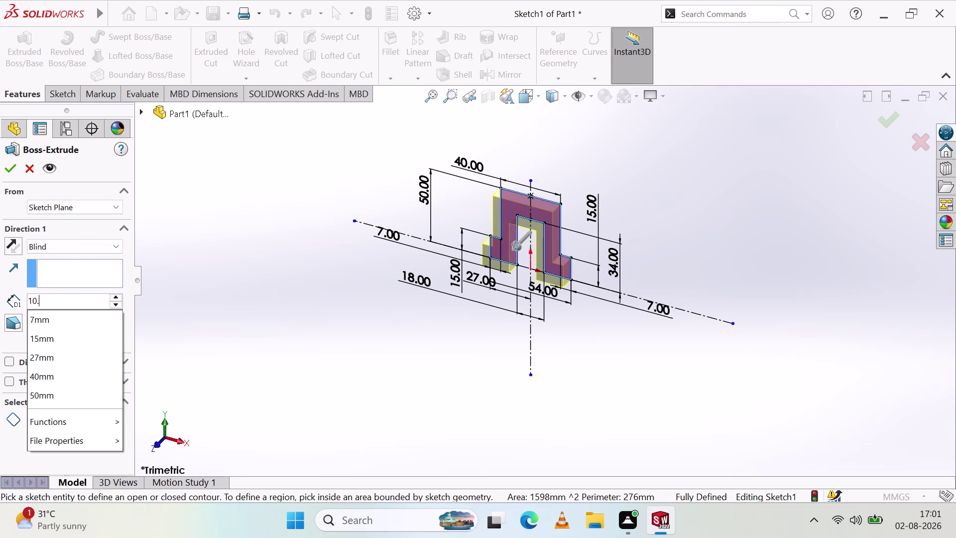
text(46)
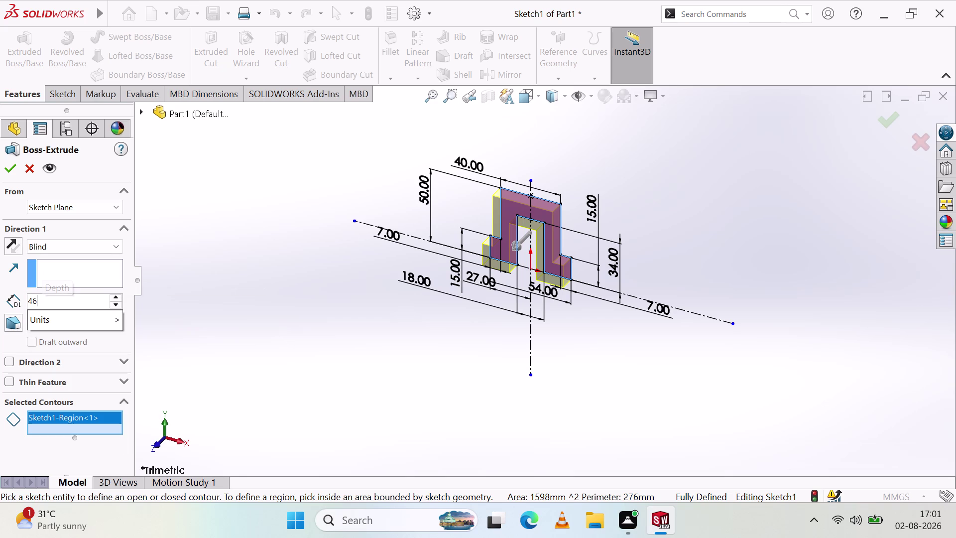
click(6, 168)
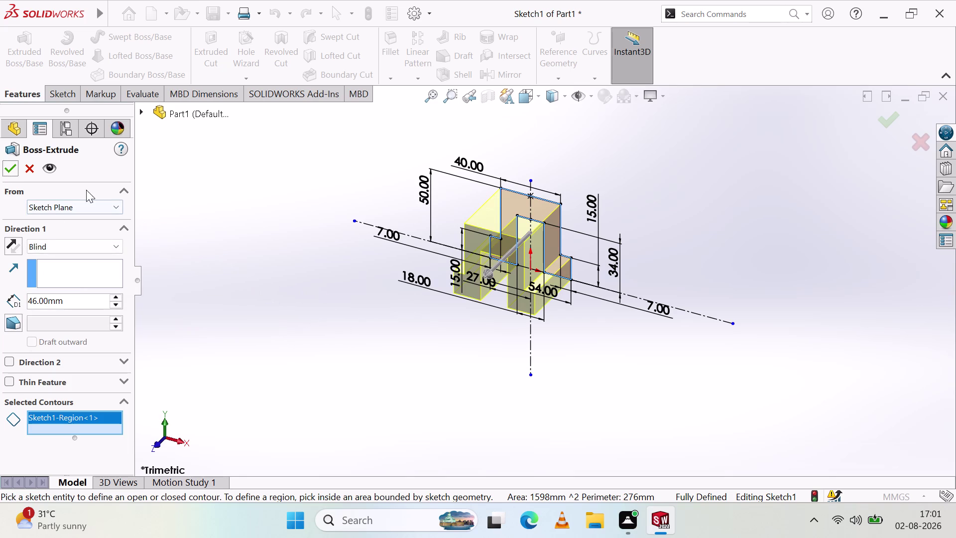
click(9, 168)
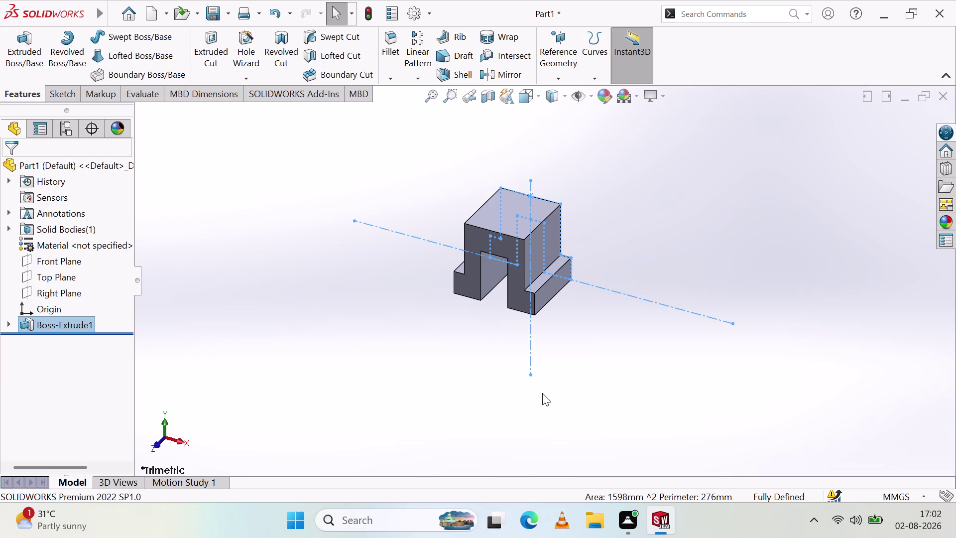
click(67, 294)
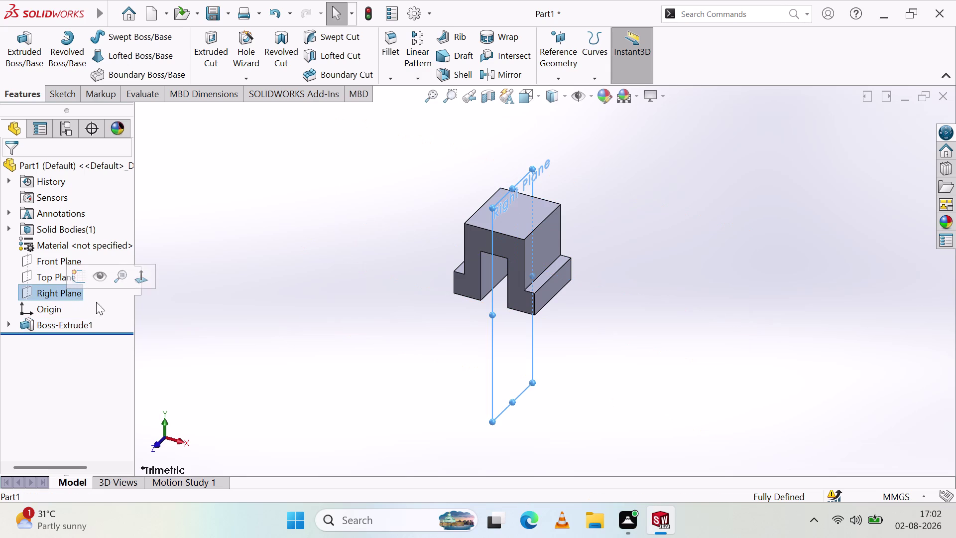
Hide the Right Plane and sketch outlines, then orbit around the notched block.
click(514, 201)
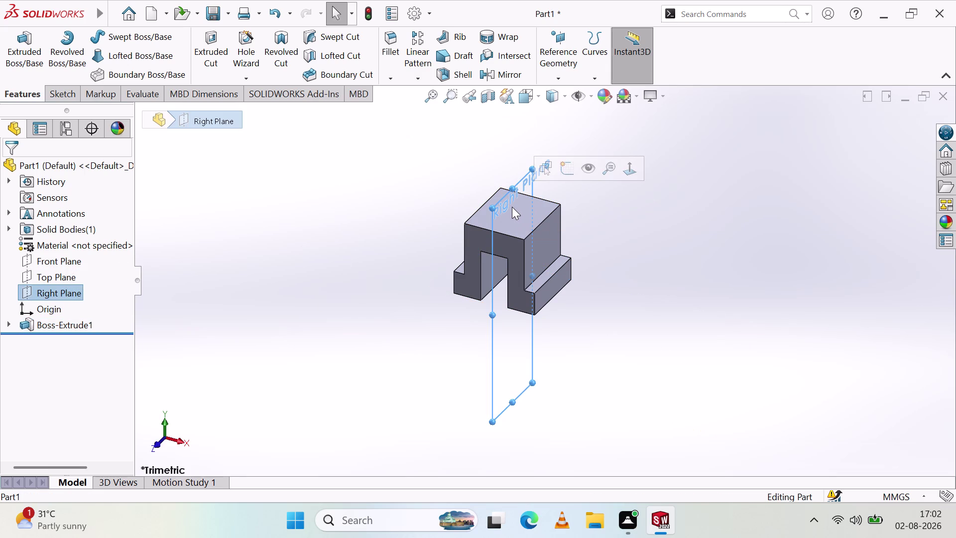
key(Escape)
key(Escape)
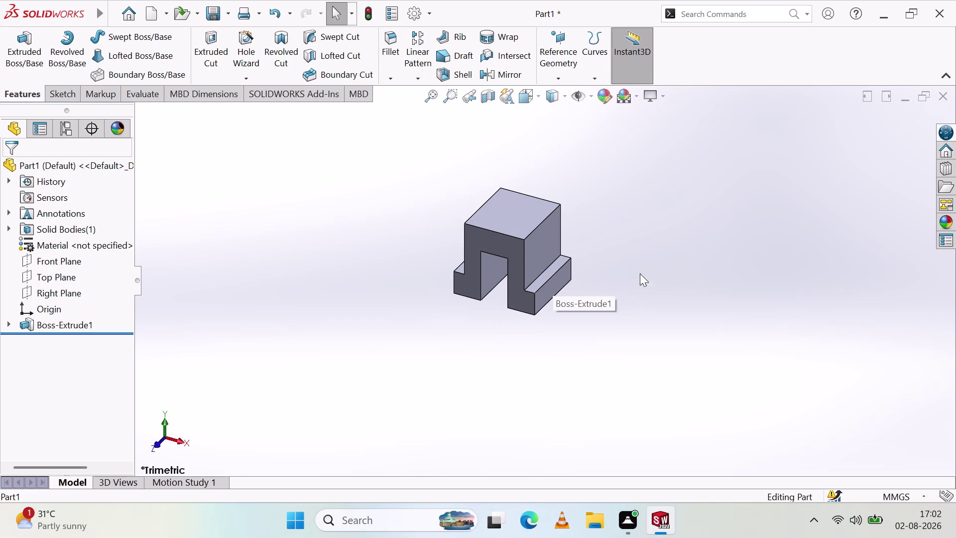
middle_drag(667, 261, 593, 243)
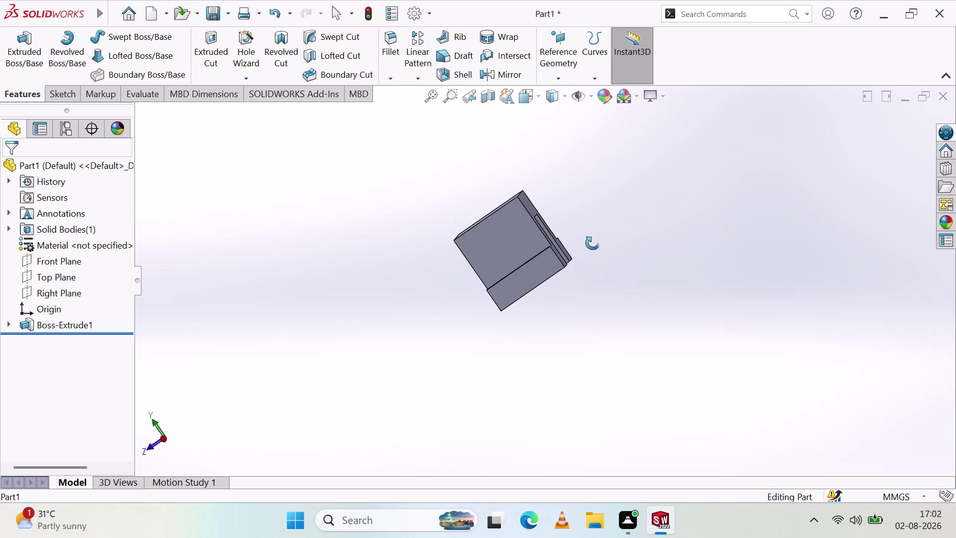
middle_drag(592, 243, 695, 164)
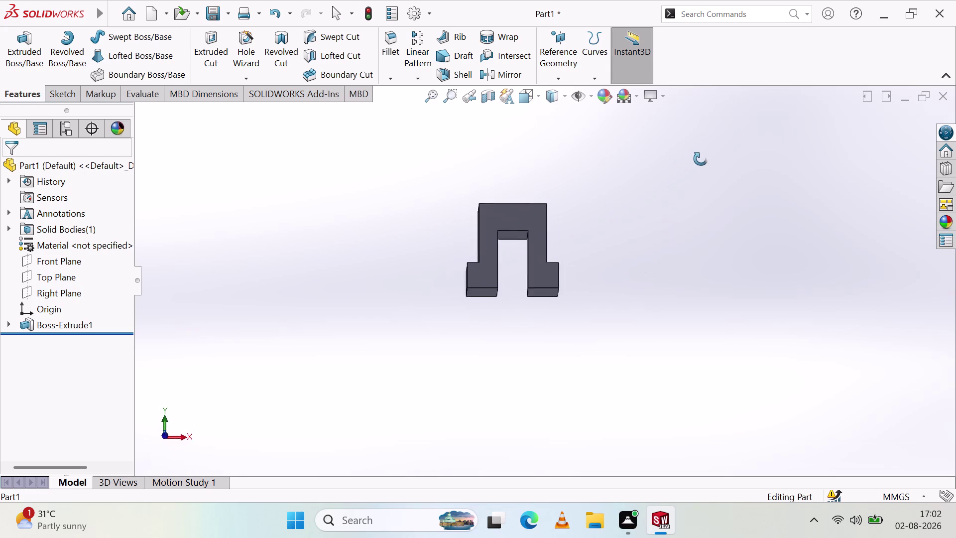
middle_drag(695, 164, 788, 164)
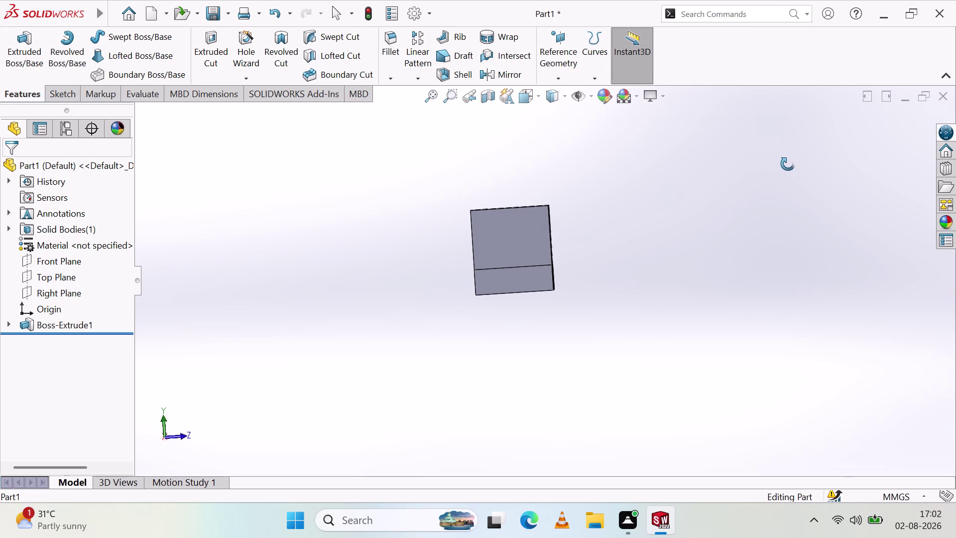
middle_drag(788, 164, 499, 218)
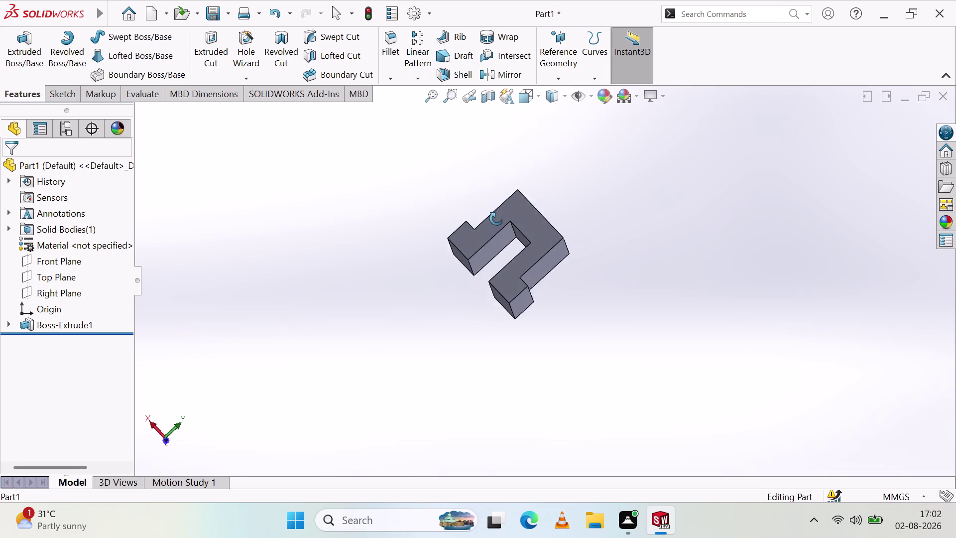
middle_drag(499, 218, 654, 397)
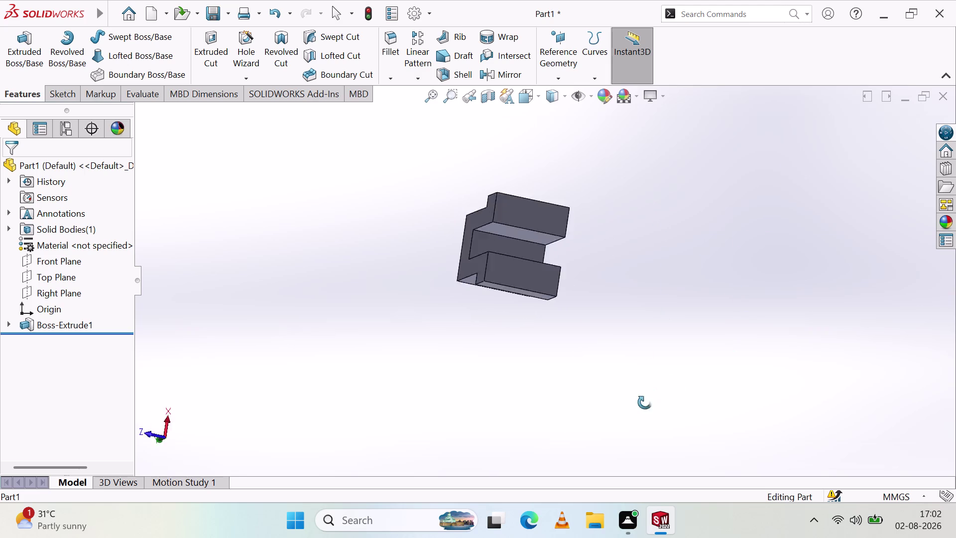
middle_drag(655, 397, 586, 395)
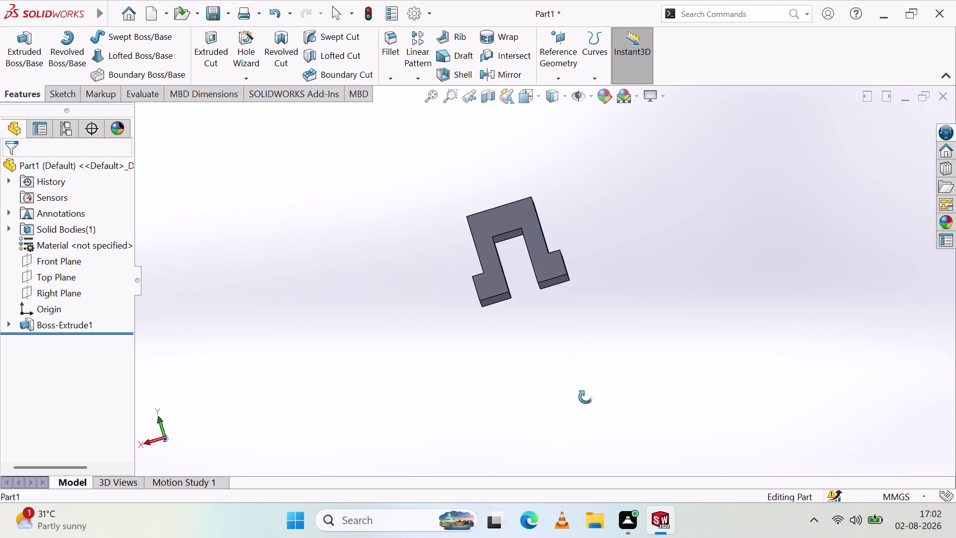
middle_drag(586, 395, 609, 415)
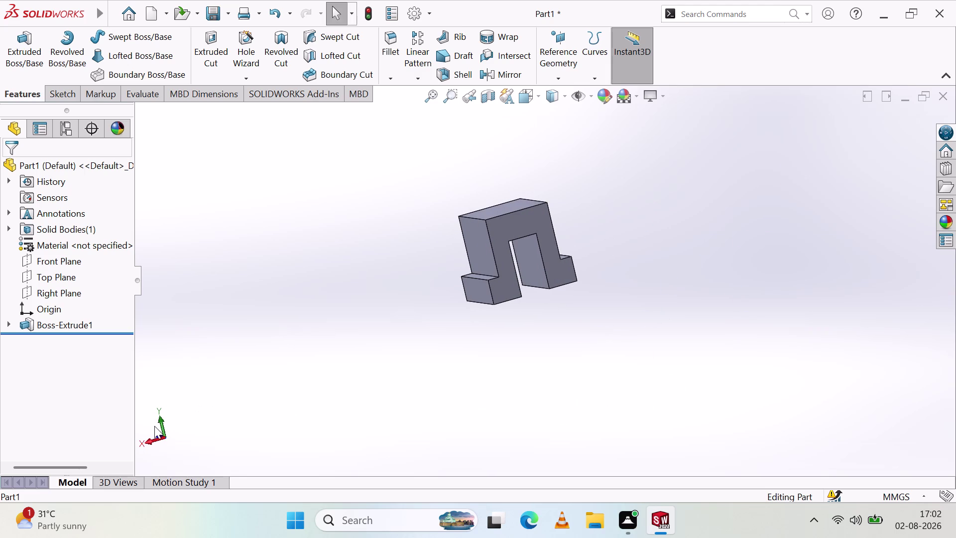
View the block from the Top and Front orientations and adjust the zoom.
click(160, 418)
click(184, 436)
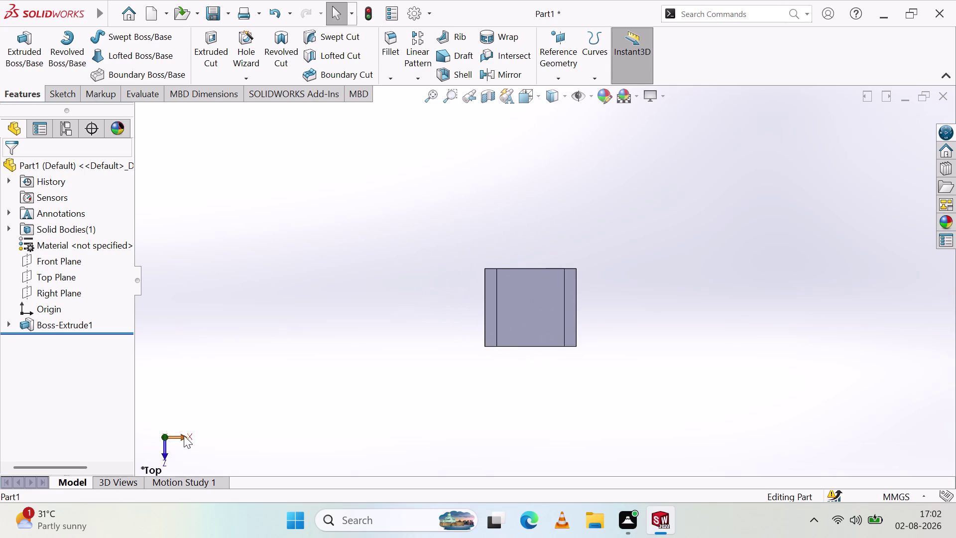
click(149, 436)
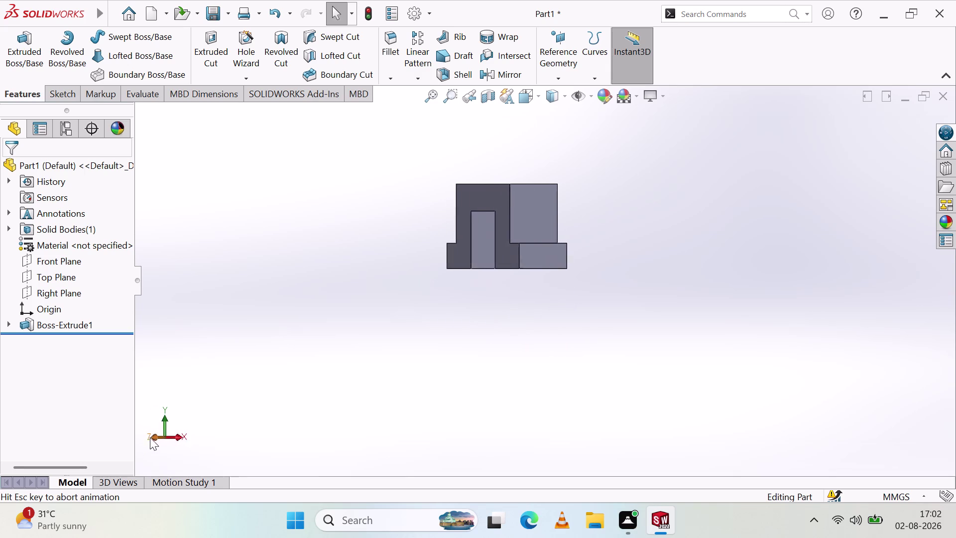
scroll(up, 3)
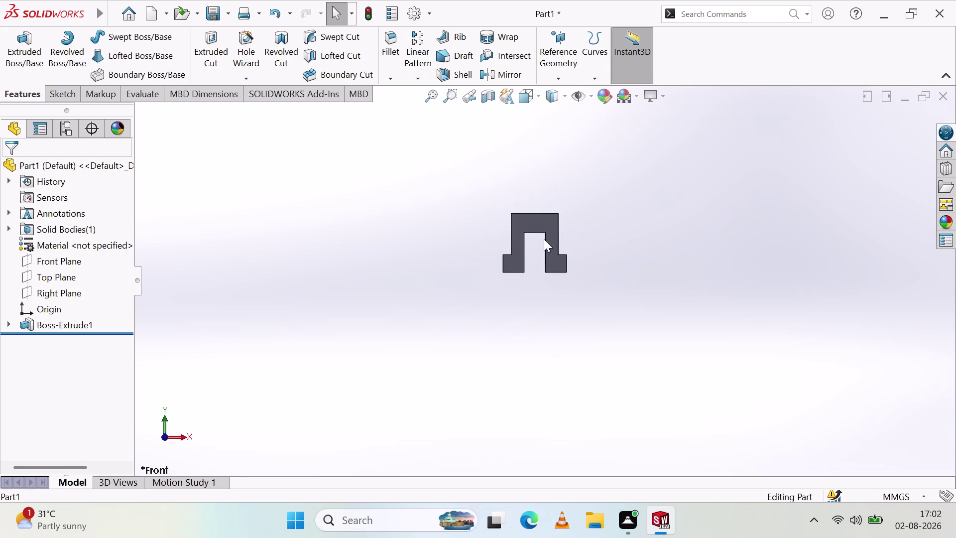
scroll(down, 3)
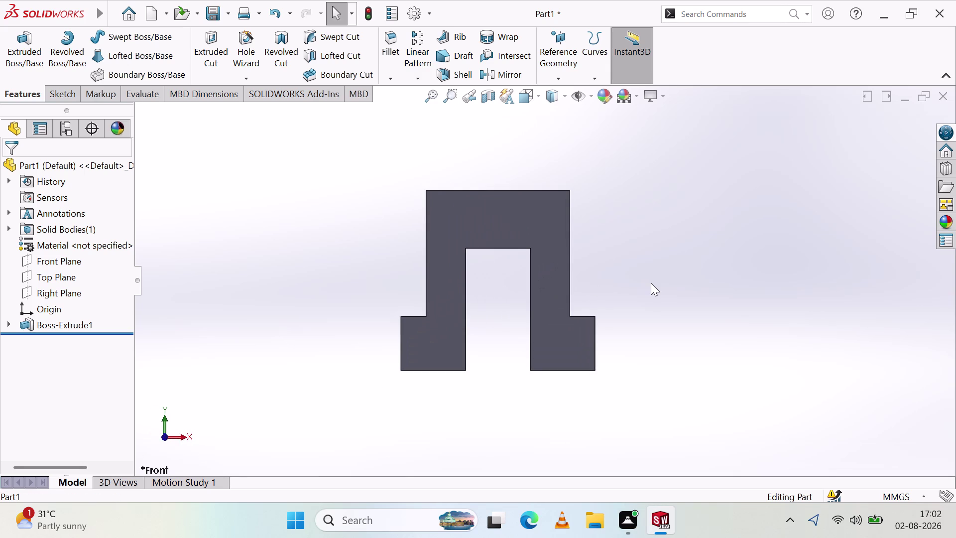